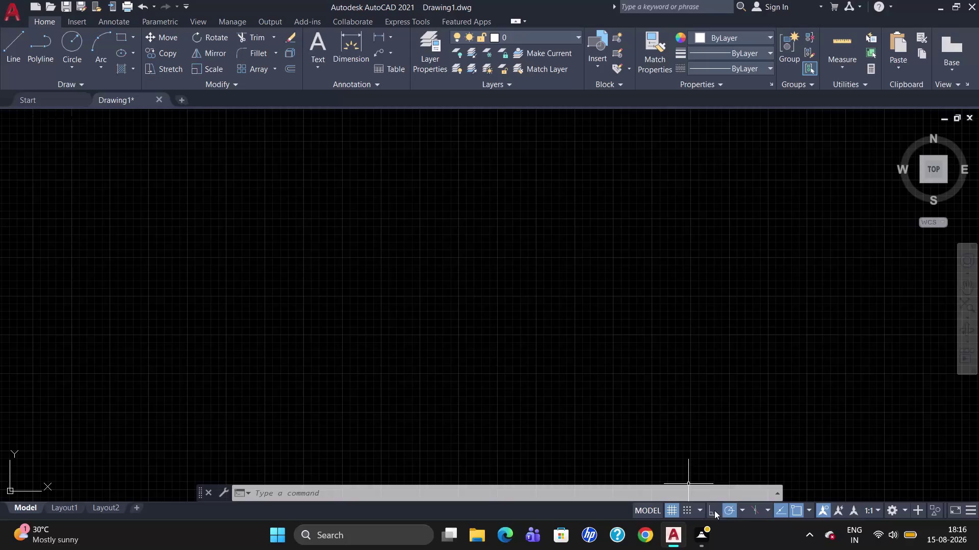
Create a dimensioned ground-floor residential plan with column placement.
Turn on Ortho and set units to Engineering, 0'-0.00" precision, inches insertion scale.
click(714, 511)
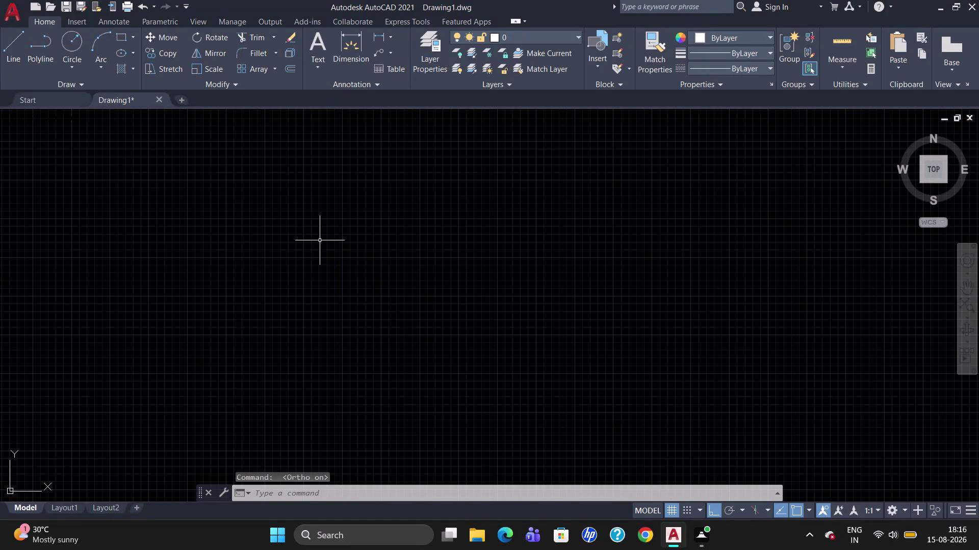
text(un)
key(Return)
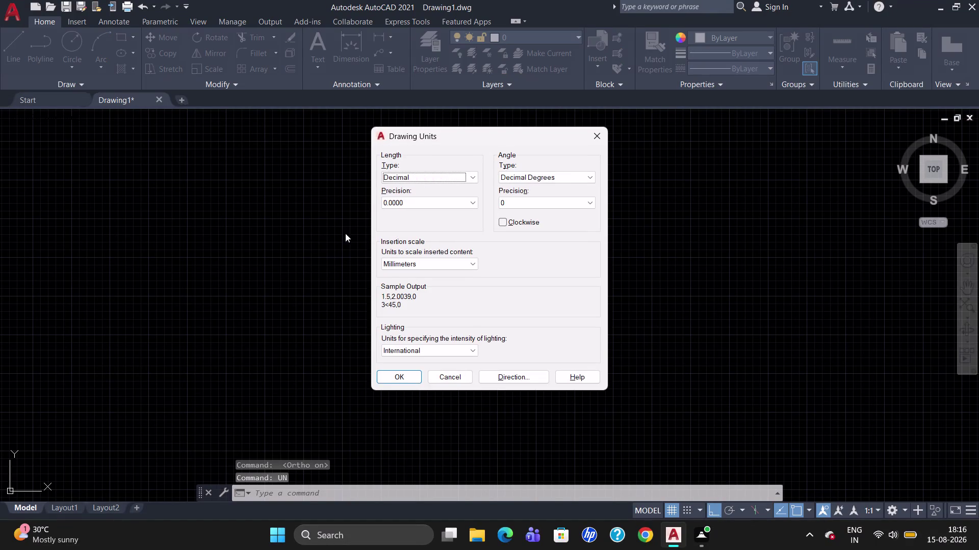
click(468, 178)
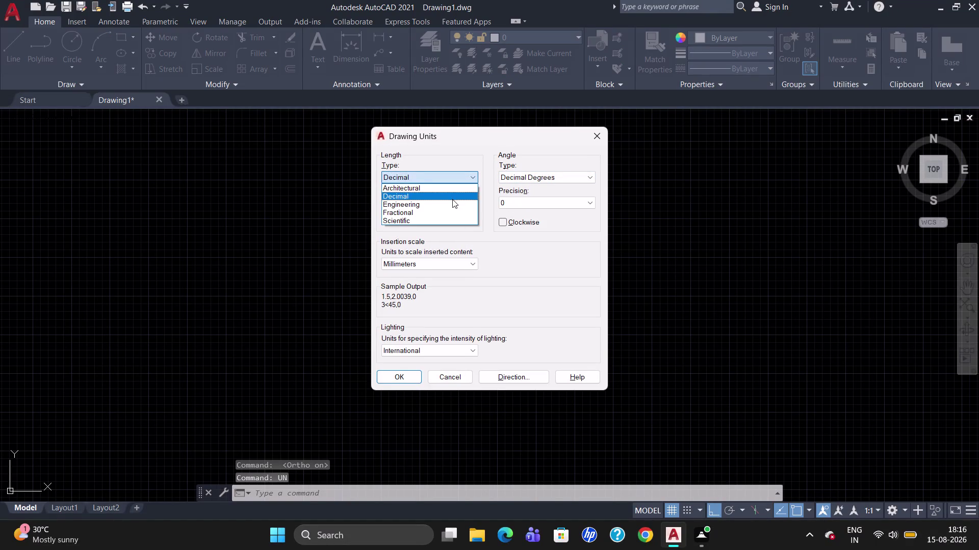
click(450, 205)
click(463, 198)
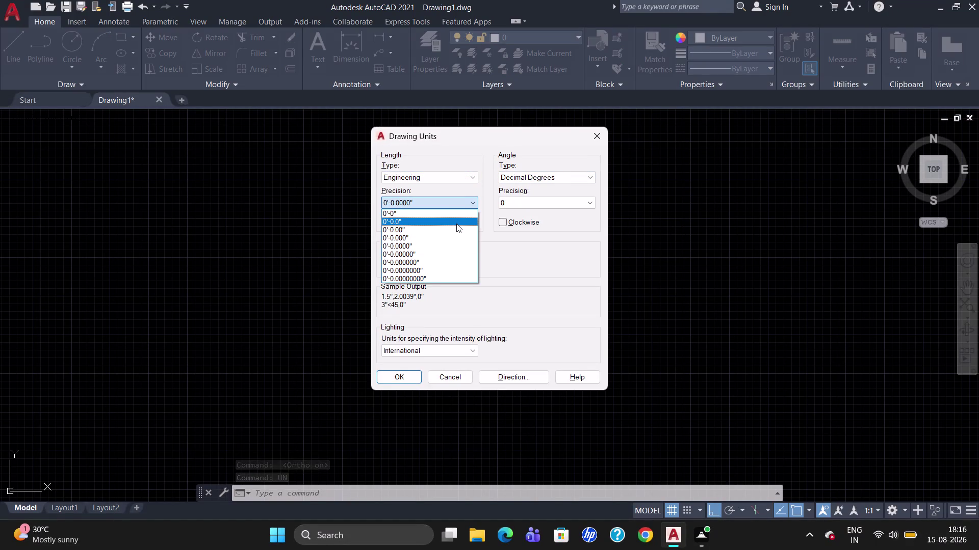
click(457, 228)
click(442, 265)
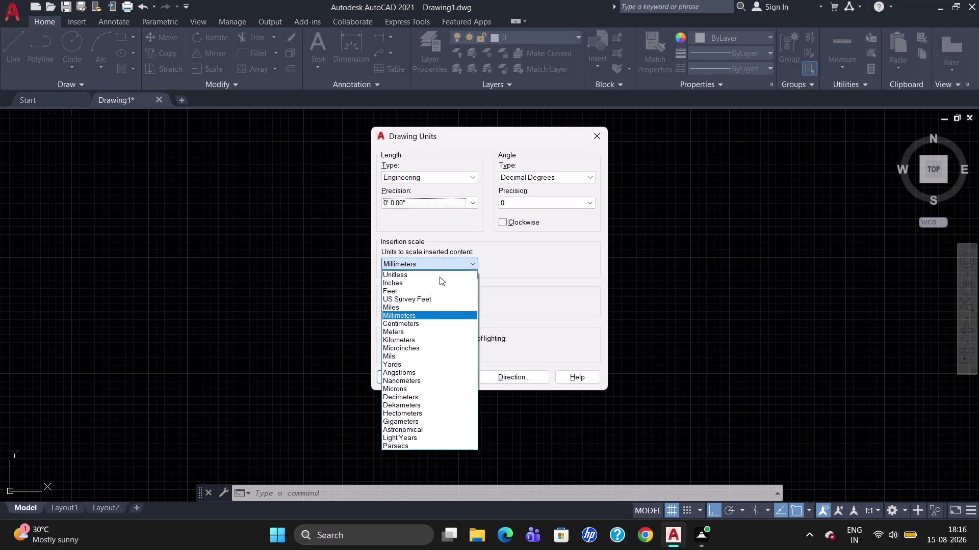
click(438, 286)
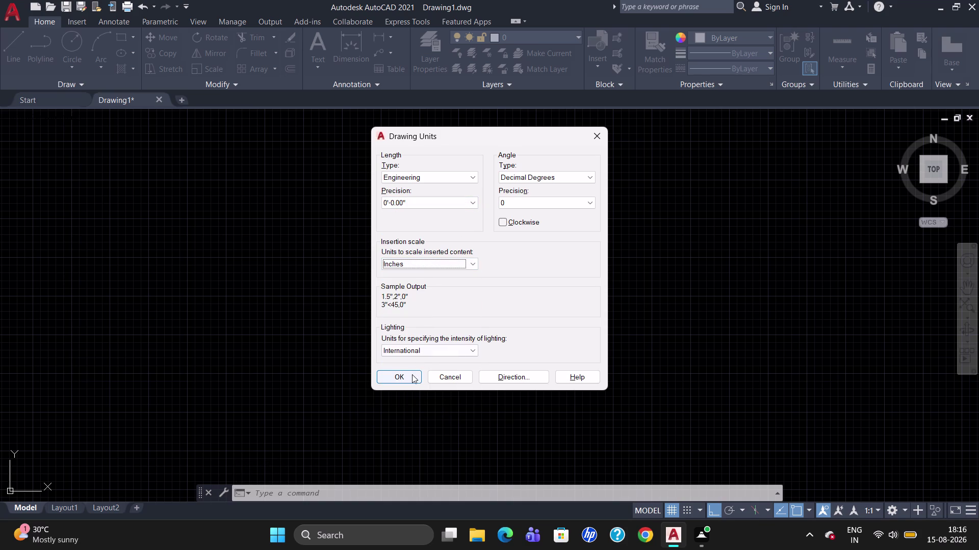
click(412, 374)
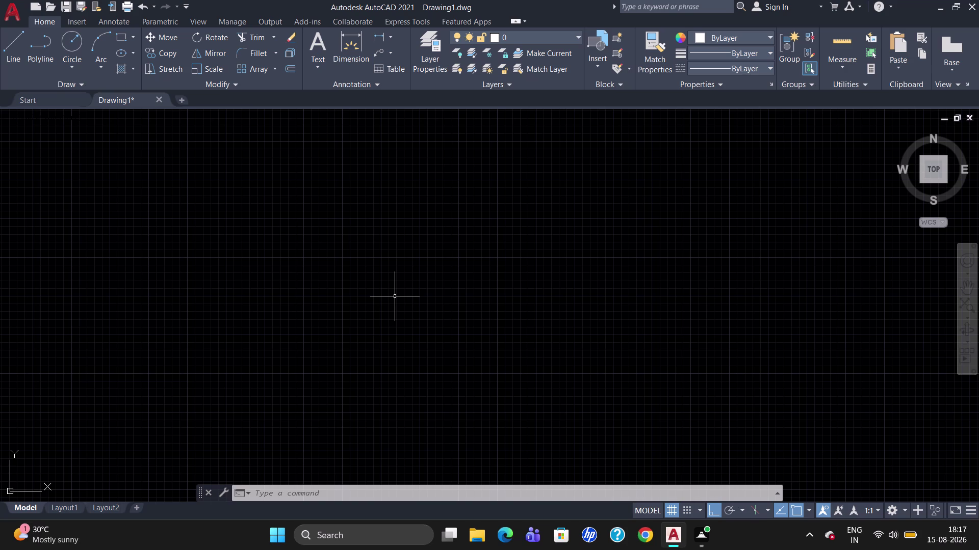
Begin modifying the ISO-25 dimension style and set its text colour to ByLayer.
key(d)
key(Return)
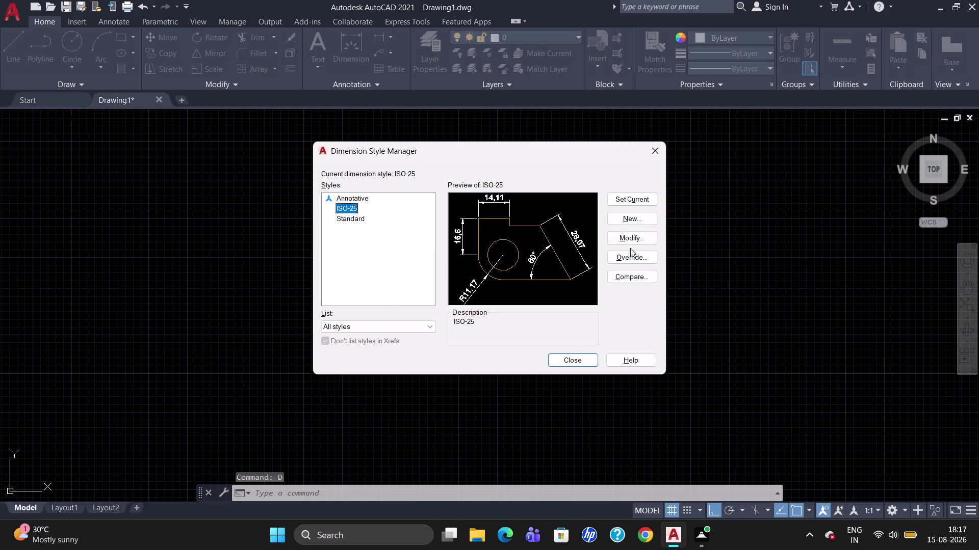
click(639, 238)
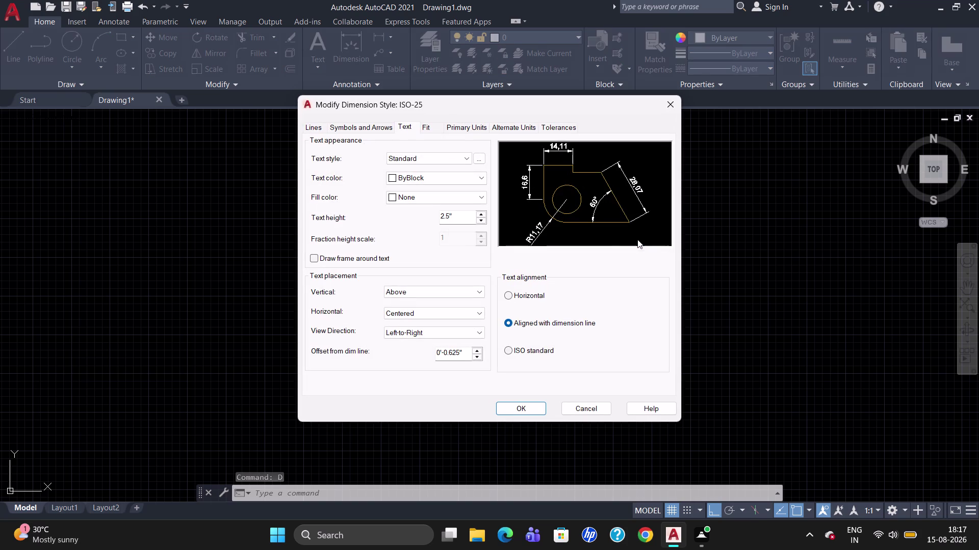
click(392, 179)
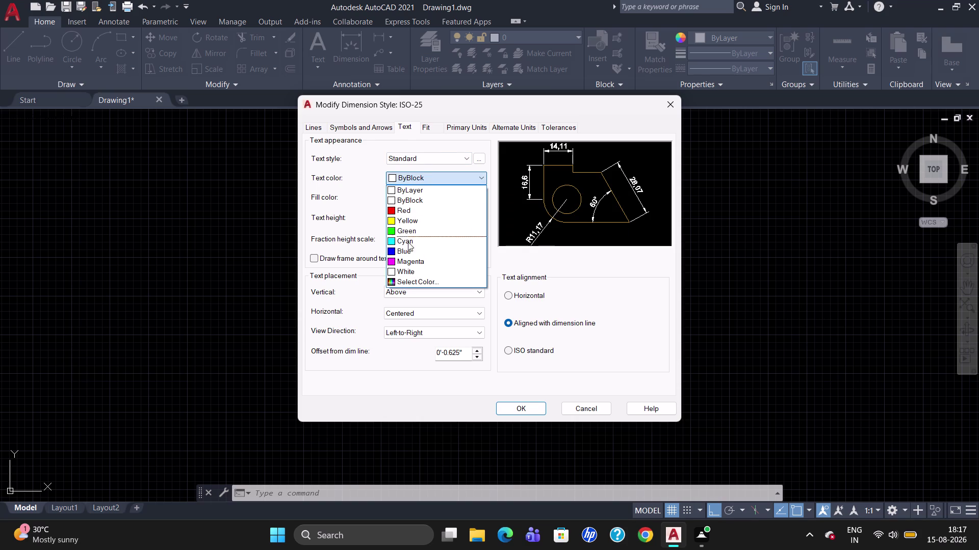
click(412, 260)
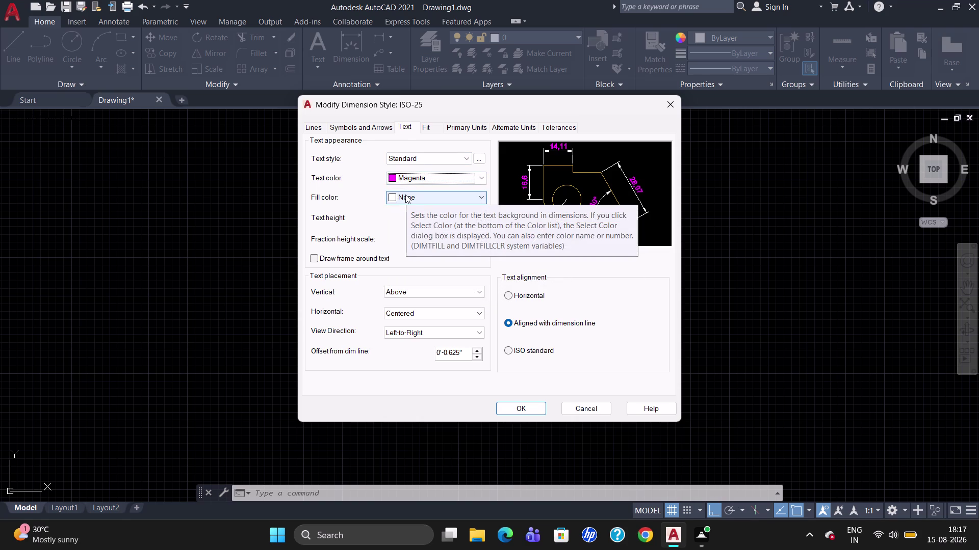
click(392, 178)
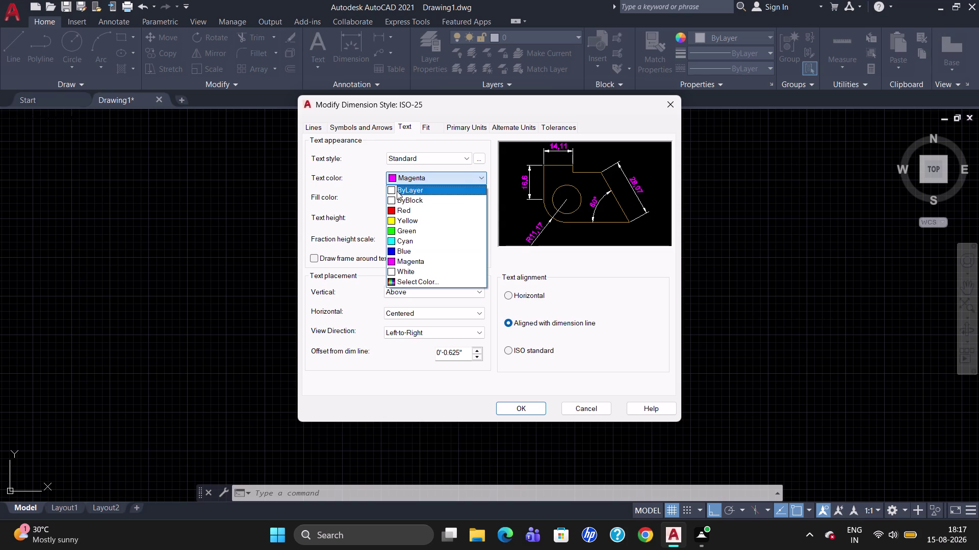
click(396, 191)
Set the dimension text height to 10.
click(462, 221)
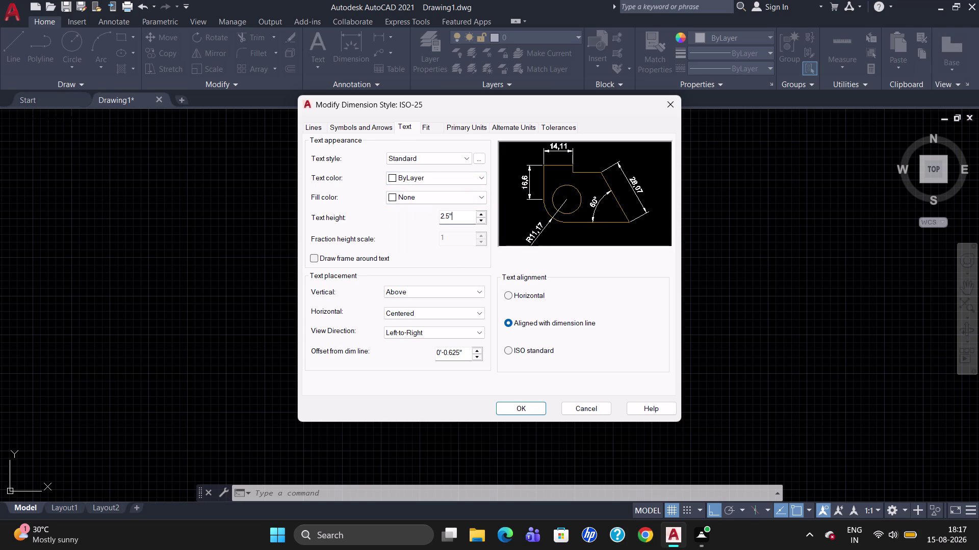
key(BackSpace)
key(BackSpace)
key(BackSpace)
key(BackSpace)
text(10)
Set the dimension arrow size to 10.
click(311, 126)
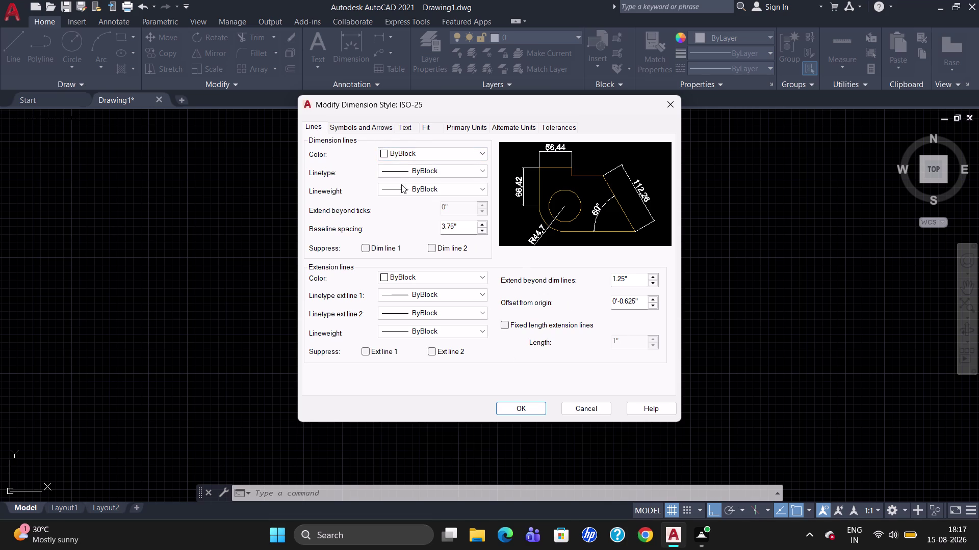
click(392, 123)
click(333, 255)
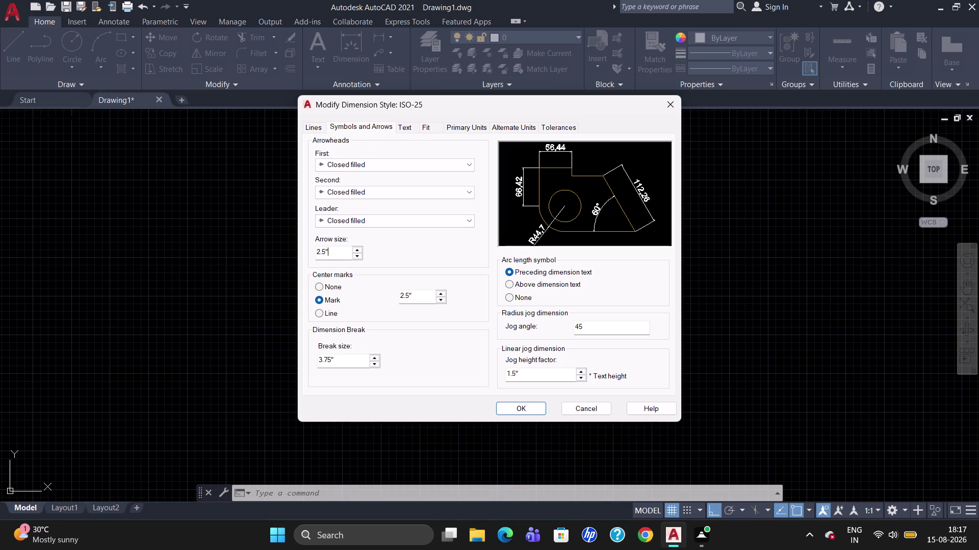
key(BackSpace)
key(BackSpace)
key(BackSpace)
key(BackSpace)
text(10)
Switch primary units to Engineering format, then apply the style and close the manager.
click(462, 128)
click(447, 155)
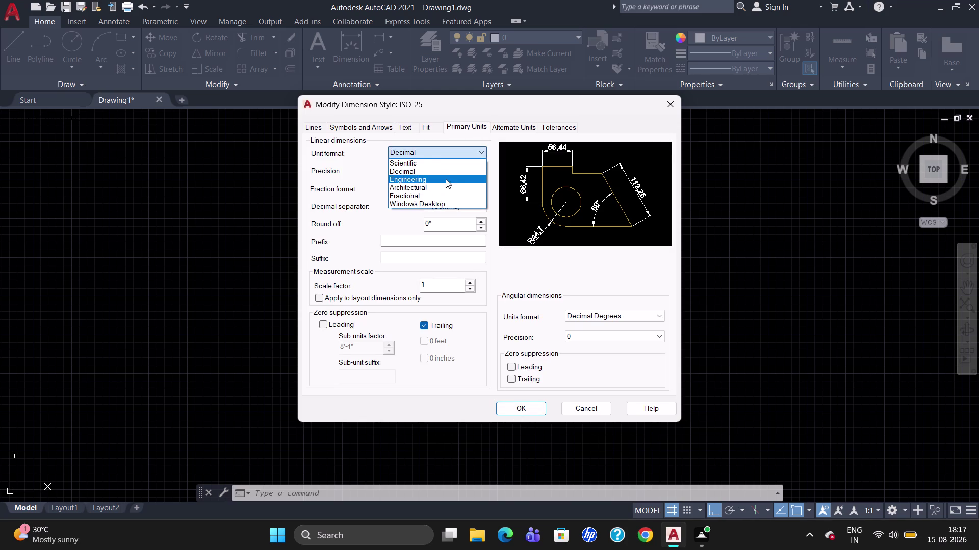
click(445, 180)
click(446, 172)
click(443, 197)
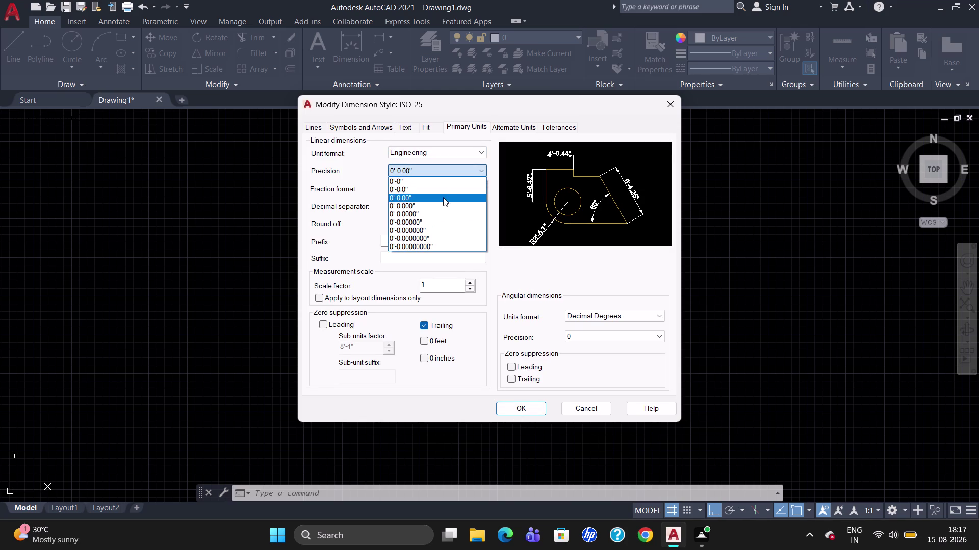
click(536, 411)
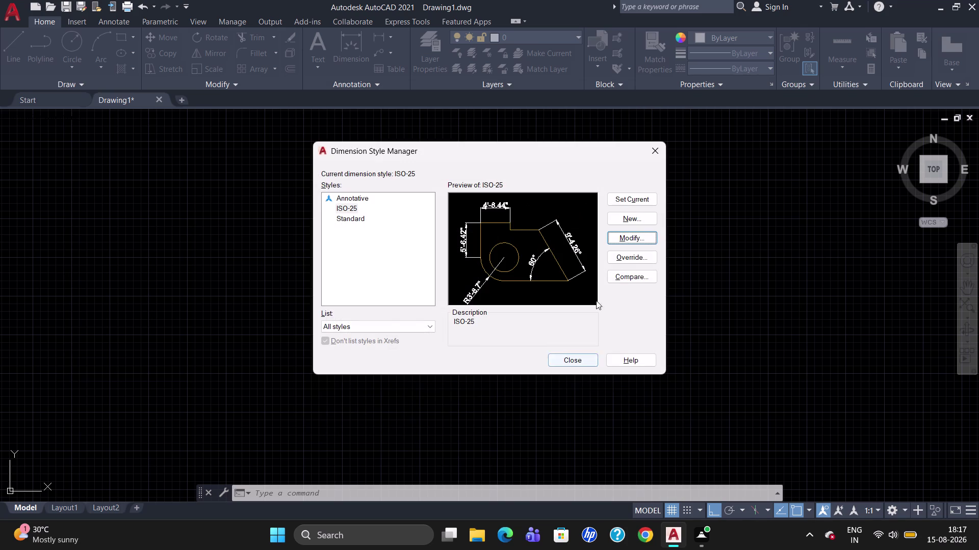
click(620, 199)
click(572, 364)
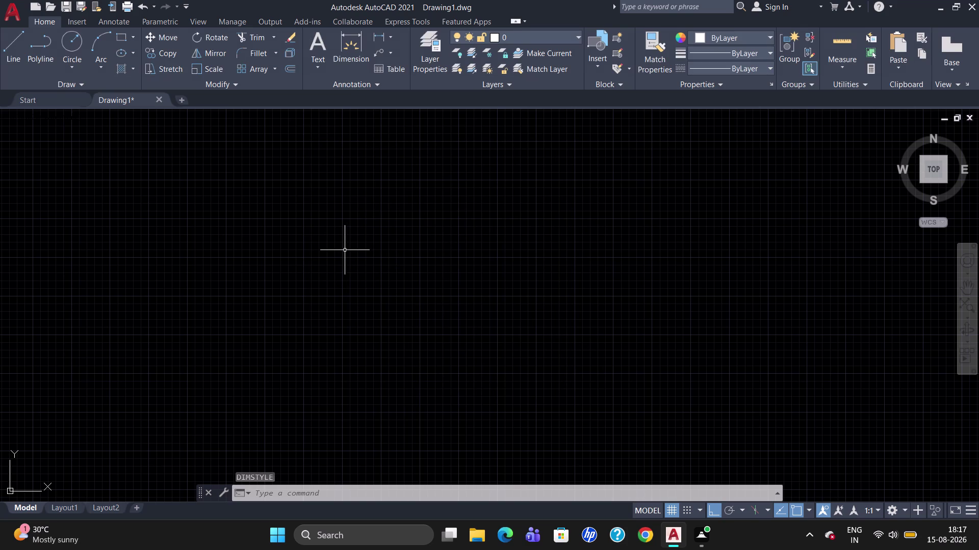
Set the drawing limits from 0,0 to 11.7,16.5.
text(limi)
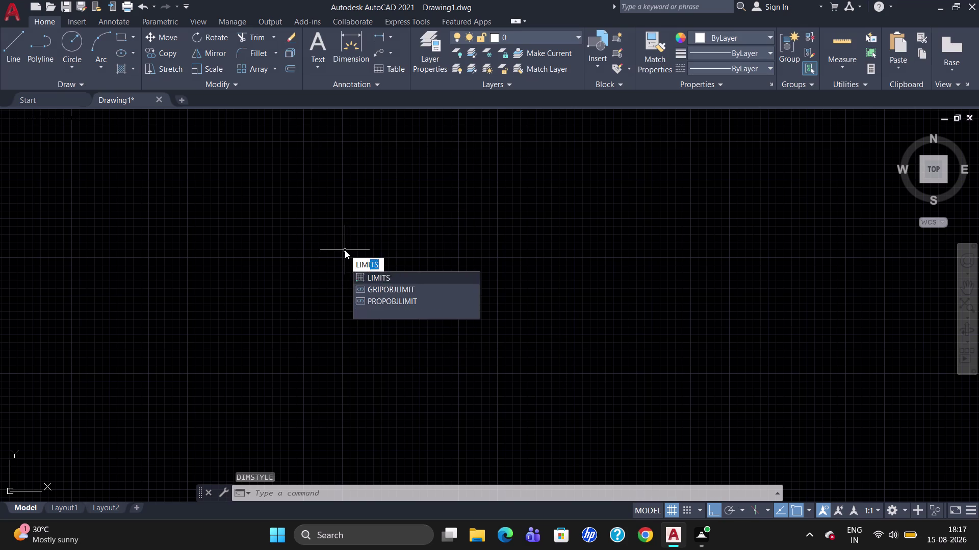
text(ts)
key(Return)
key(0)
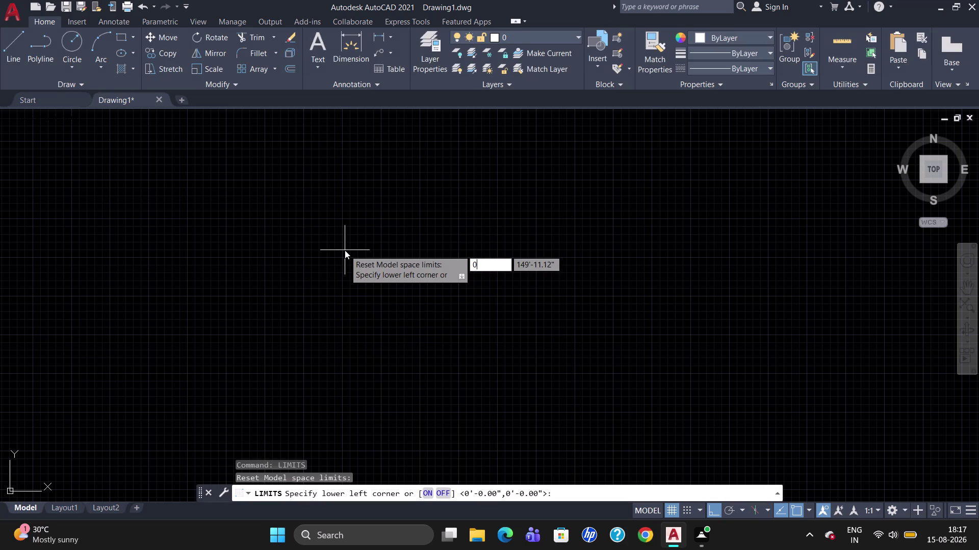
text(,0)
key(Return)
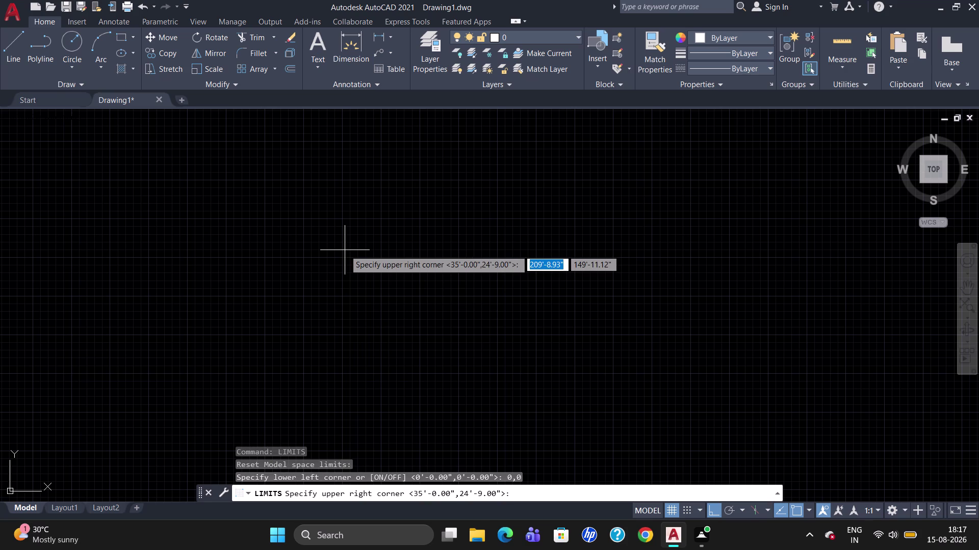
text(11)
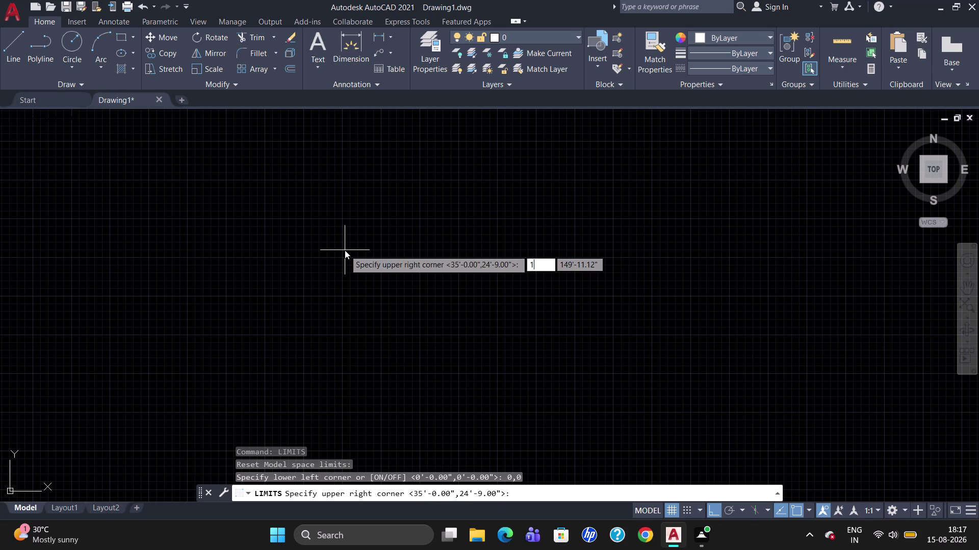
text(.7,)
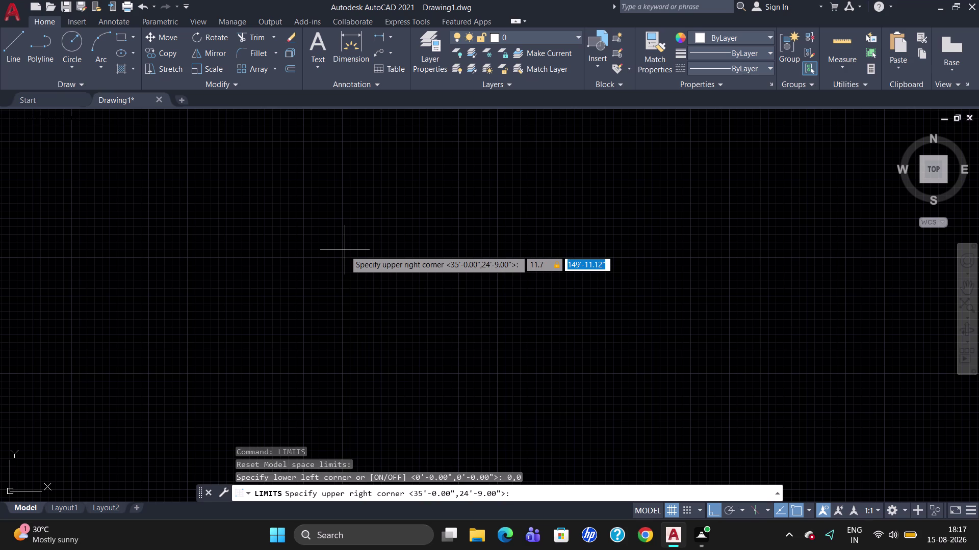
text(16.5)
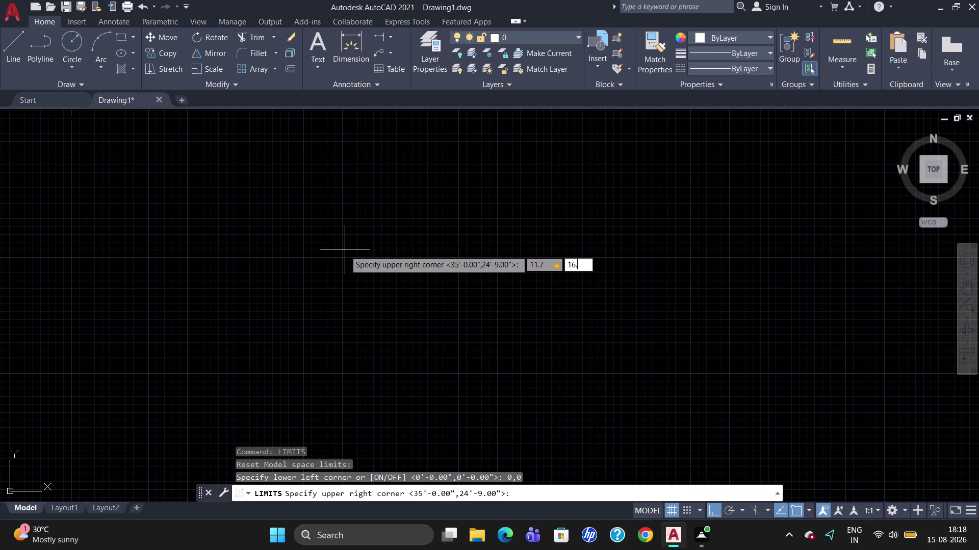
key(Return)
Zoom All to fit the view to the limits.
key(z)
key(Return)
key(a)
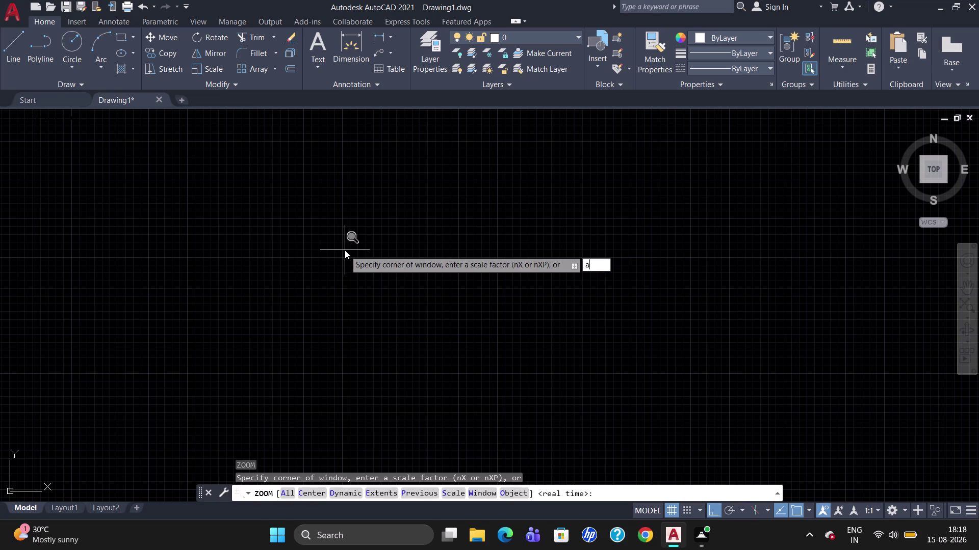
key(Return)
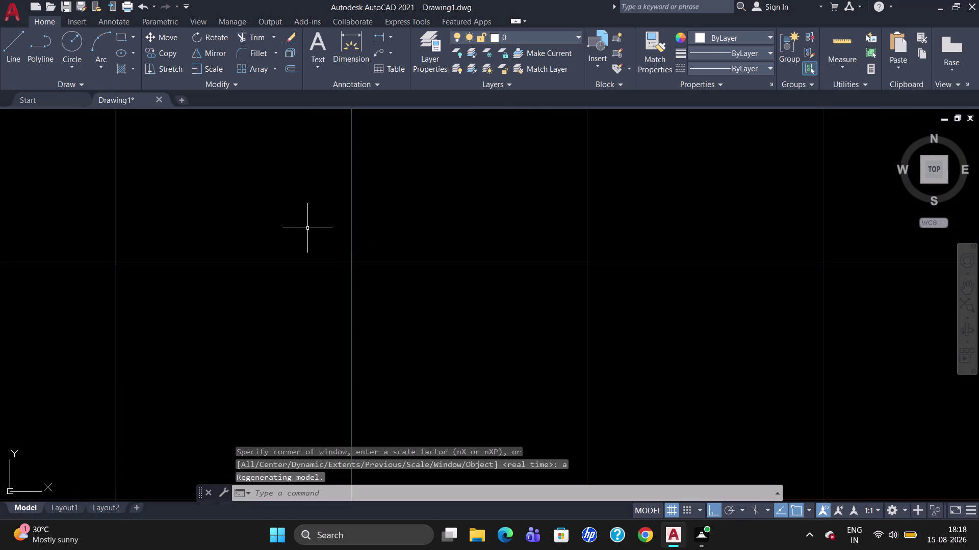
Draw a 37' by 32' rectangle as the floor plan's outer boundary.
text(rec)
key(Return)
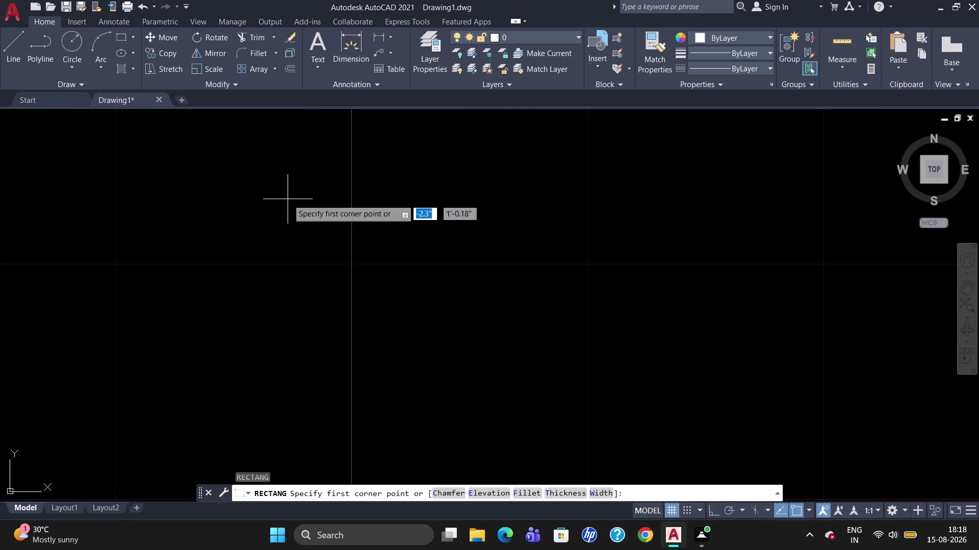
click(255, 157)
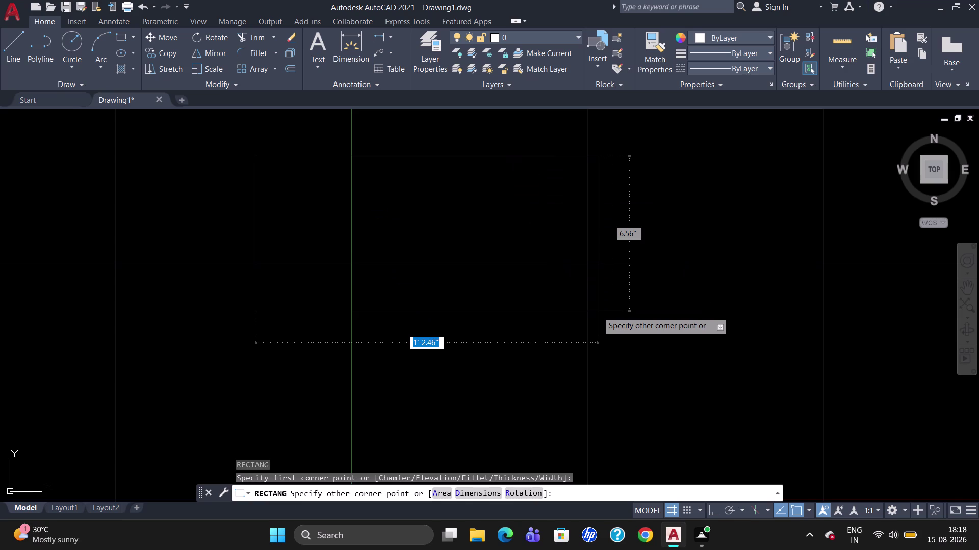
key(3)
key(7)
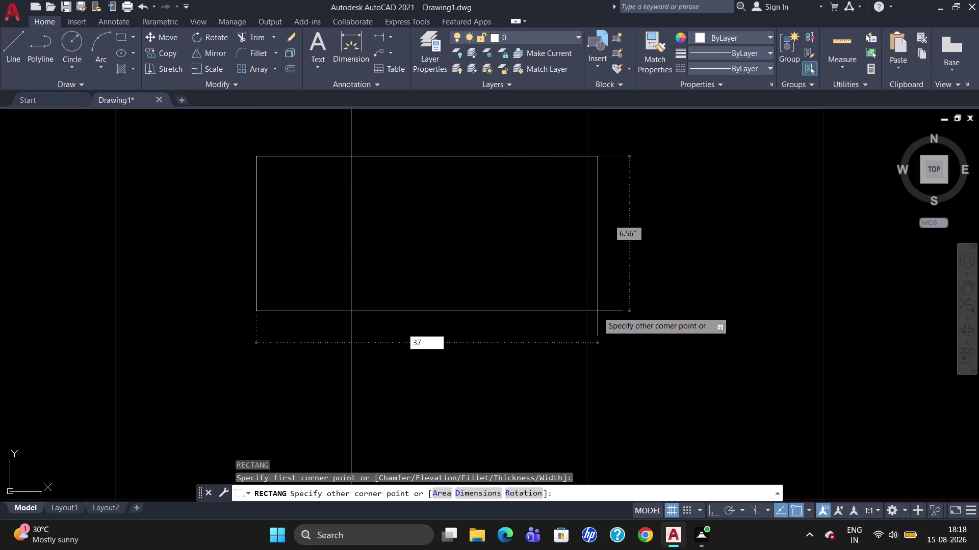
key(apostrophe)
key(Tab)
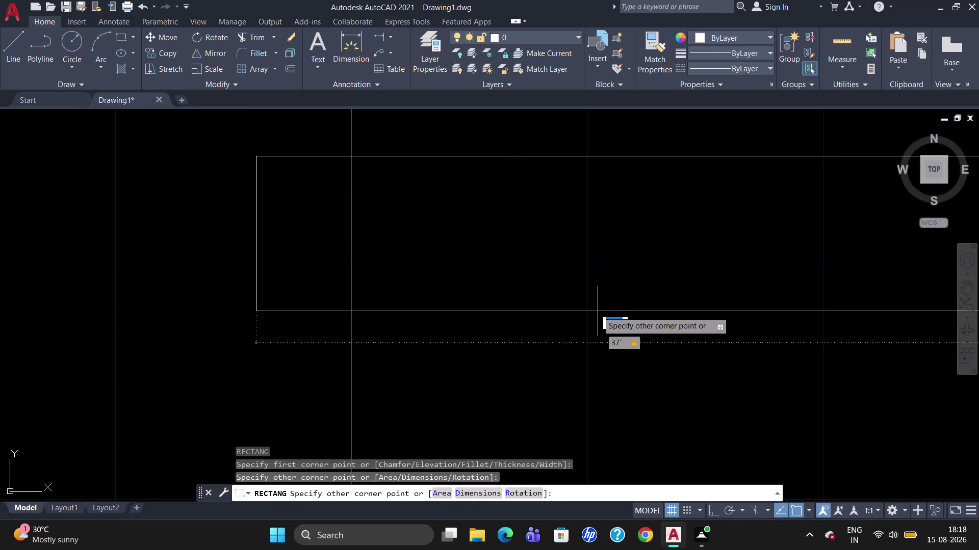
text(32)
key(apostrophe)
key(Return)
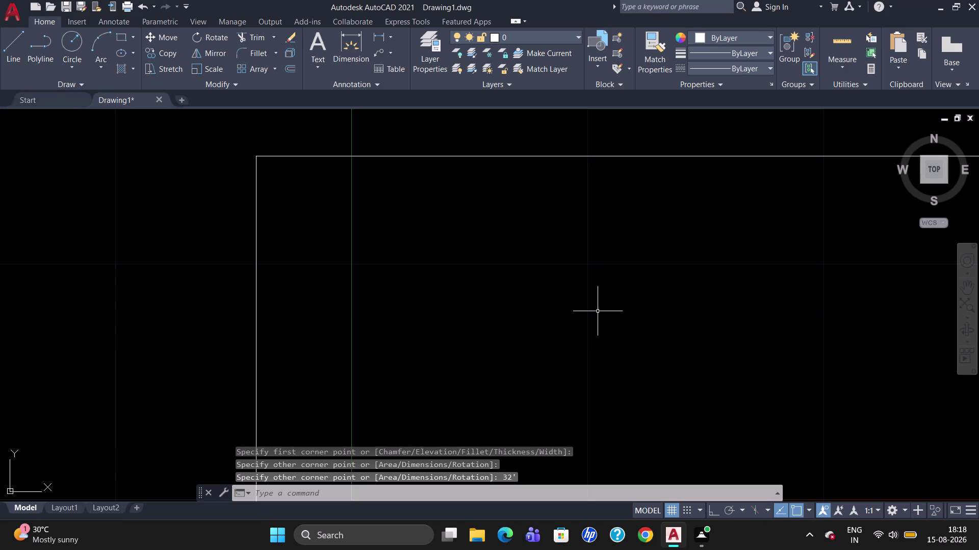
key(Escape)
Frame the rectangle and move the UCS origin to the upper left.
scroll(down, 3)
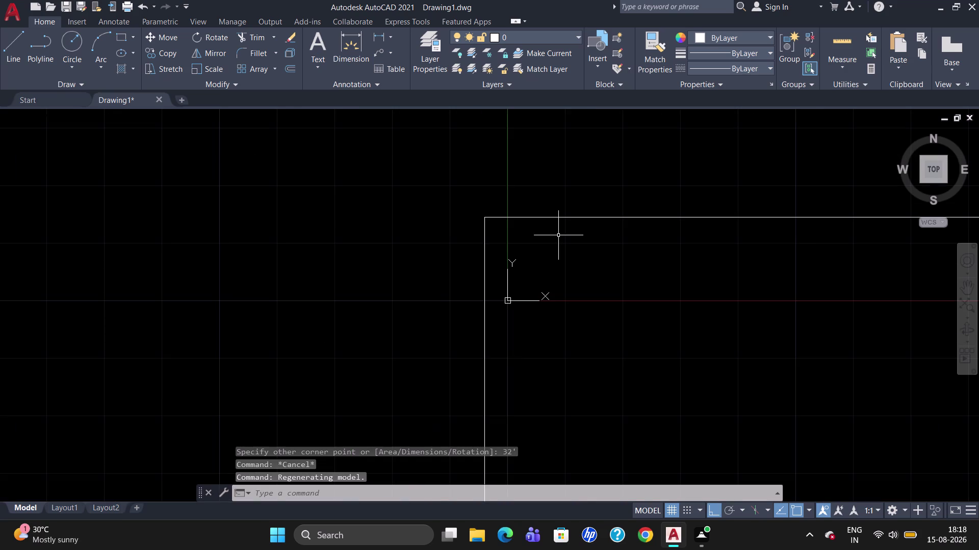
scroll(down, 3)
scroll(up, 3)
scroll(down, 3)
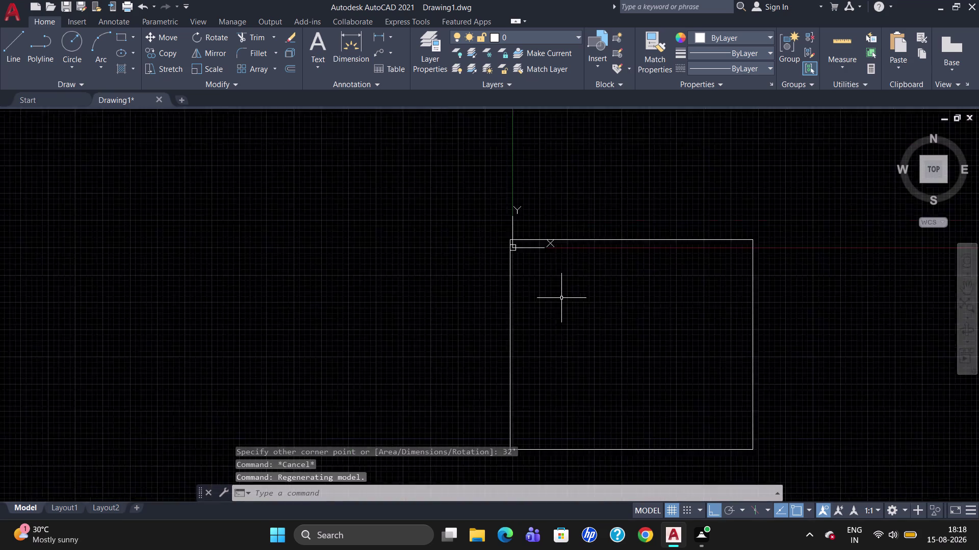
scroll(down, 3)
scroll(up, 3)
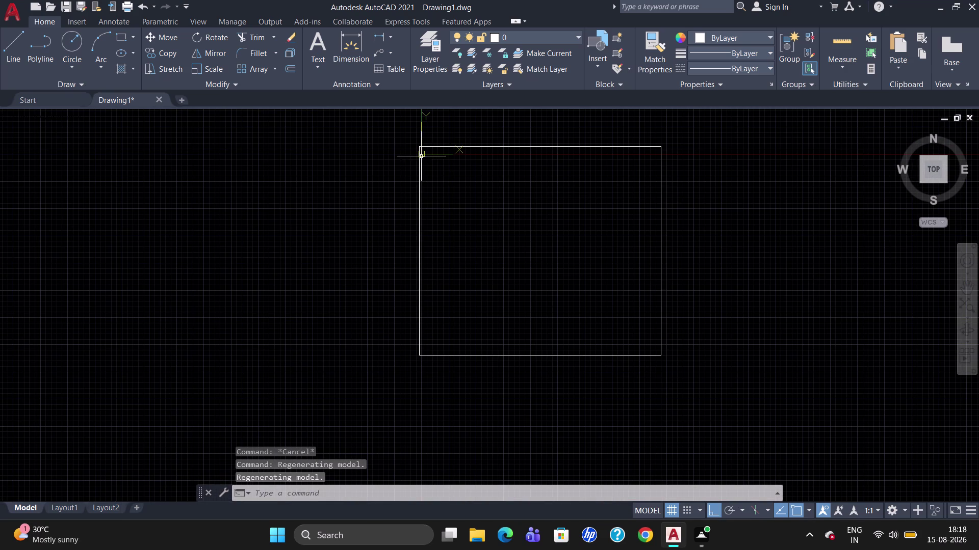
double_click(420, 155)
drag(421, 154, 127, 172)
click(127, 173)
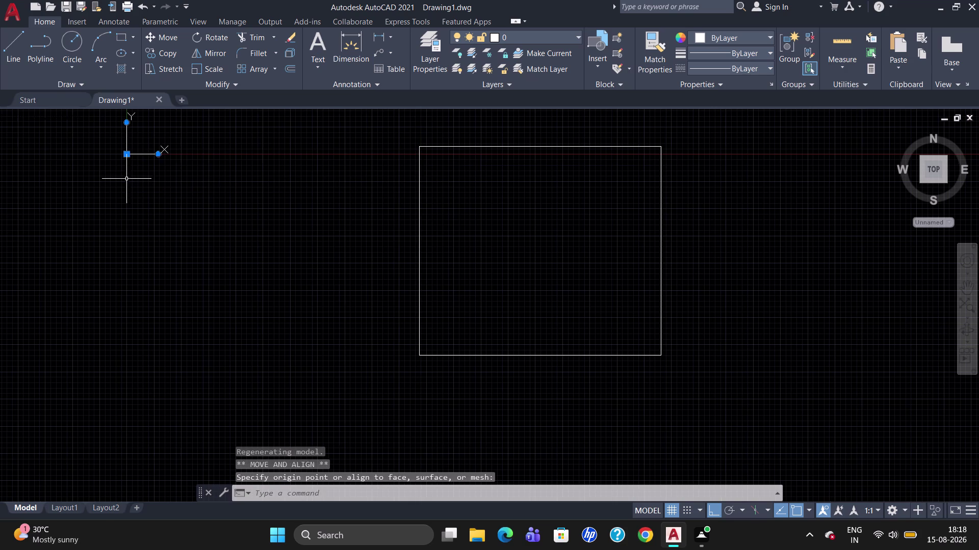
Zoom in and out around the rectangle to check the view.
scroll(up, 3)
scroll(down, 3)
scroll(up, 3)
scroll(down, 3)
scroll(up, 3)
scroll(down, 3)
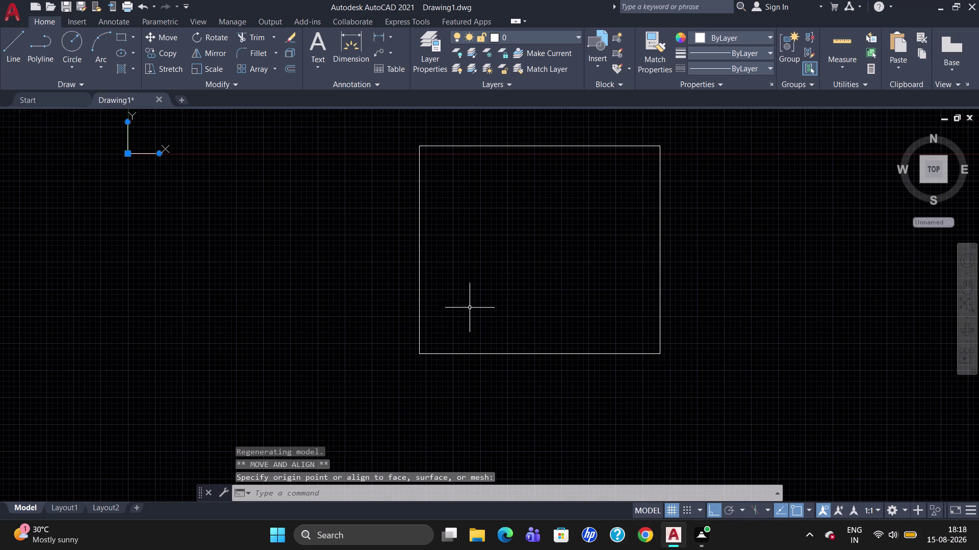
scroll(up, 3)
scroll(down, 3)
scroll(up, 3)
scroll(down, 3)
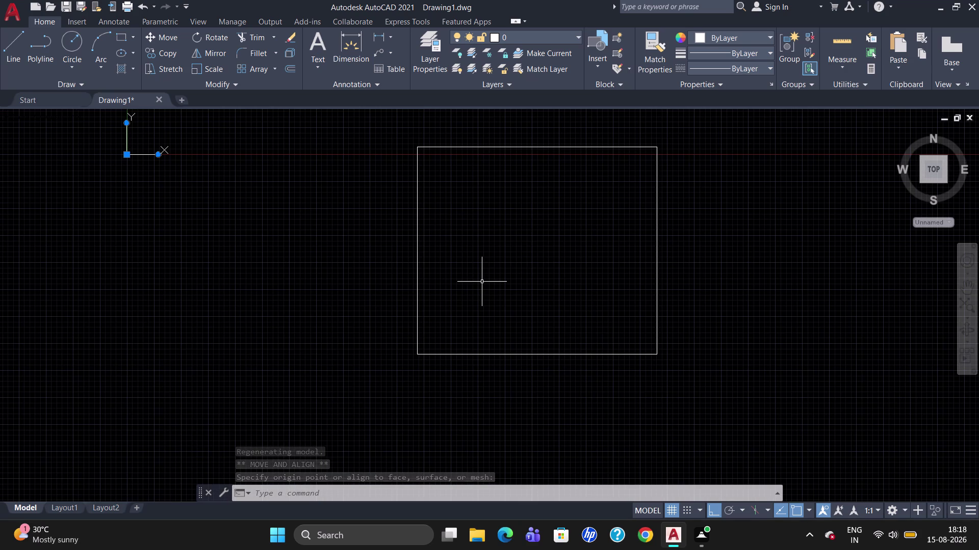
Offset the rectangle 9" inward to form the double-line outer wall.
key(o)
key(Return)
text(9)
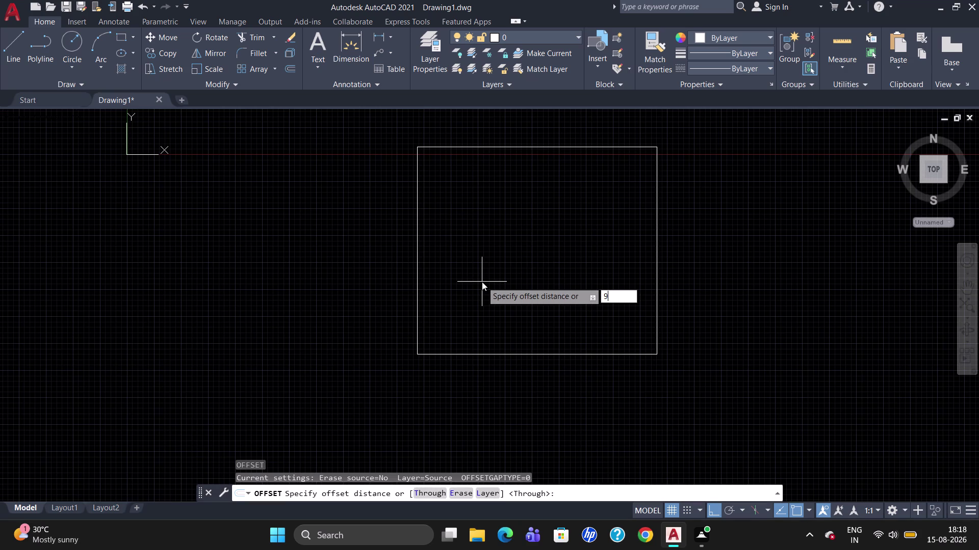
text(")
key(Return)
click(469, 147)
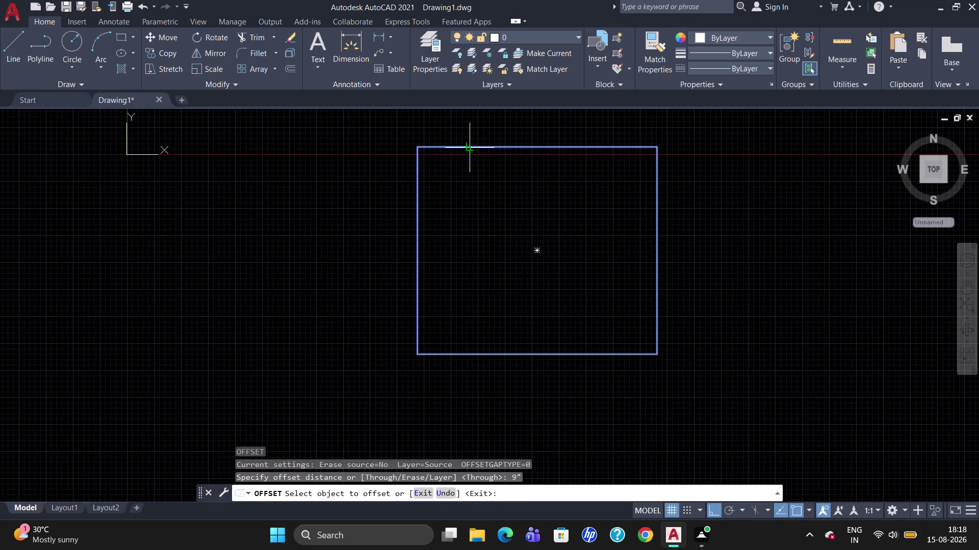
click(477, 183)
key(Escape)
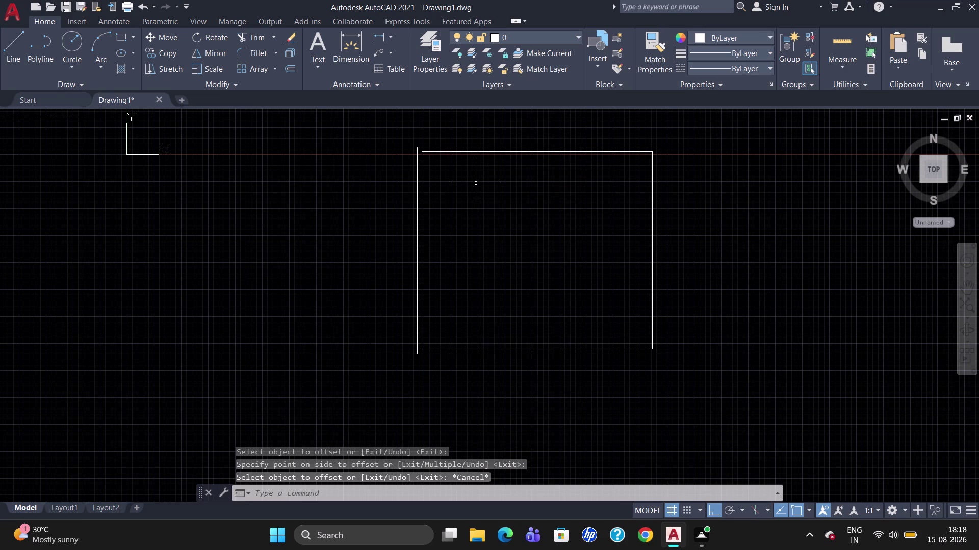
Explode the wall outline into separate lines.
click(475, 151)
key(x)
key(Return)
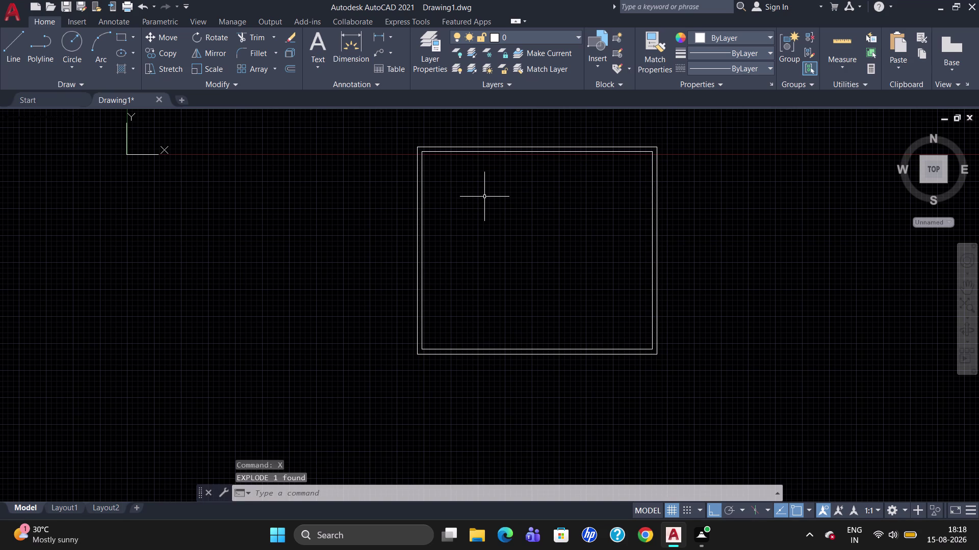
scroll(up, 3)
scroll(down, 3)
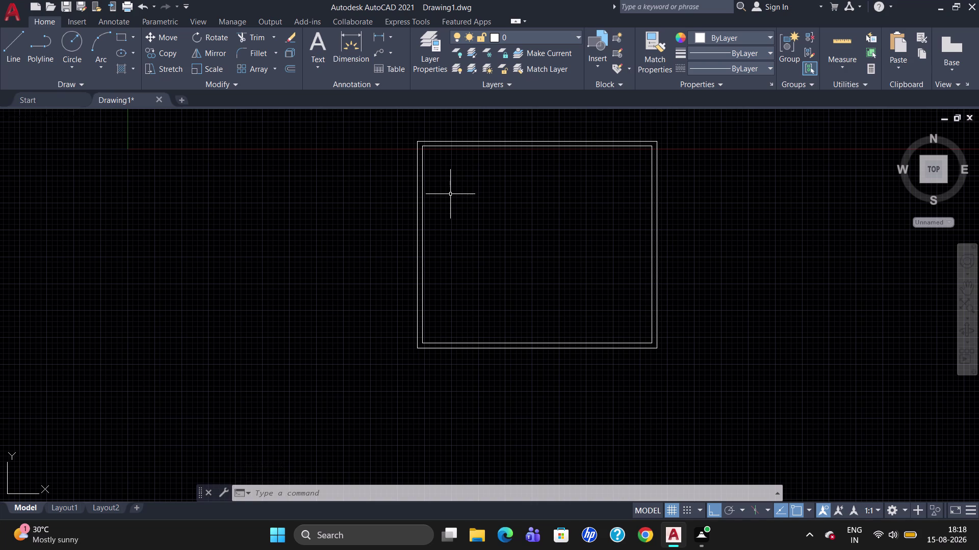
Offset the inner left wall 10' right, then 6" for the first interior wall.
key(o)
key(Return)
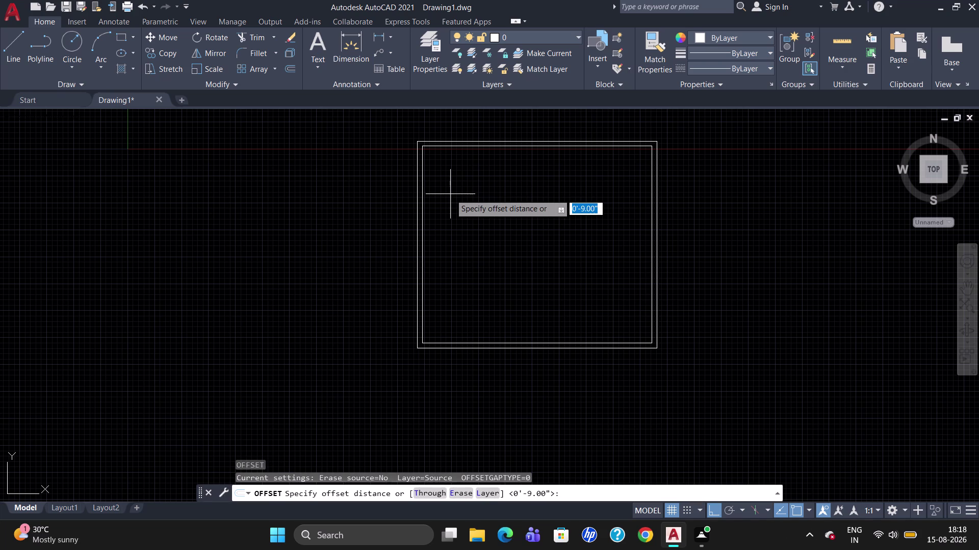
text(1)
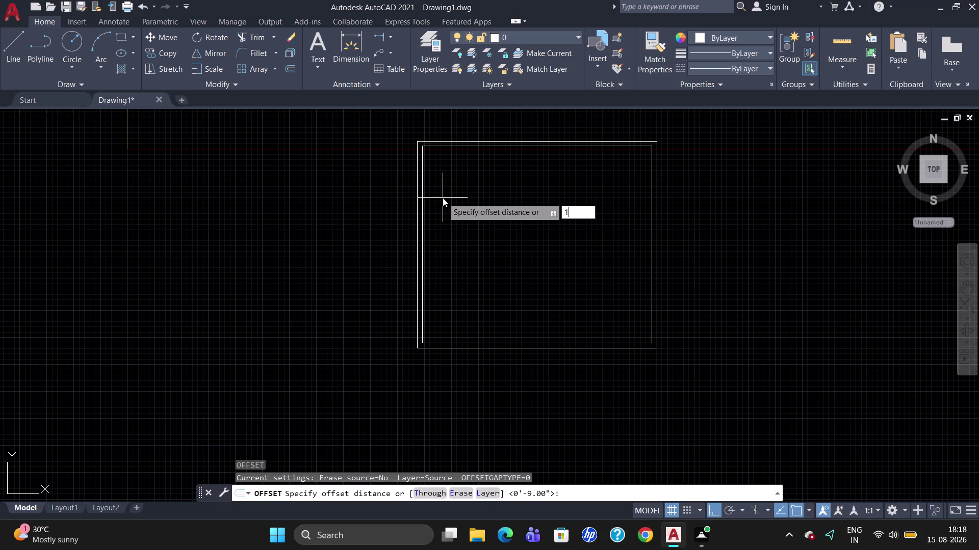
text(0')
key(Return)
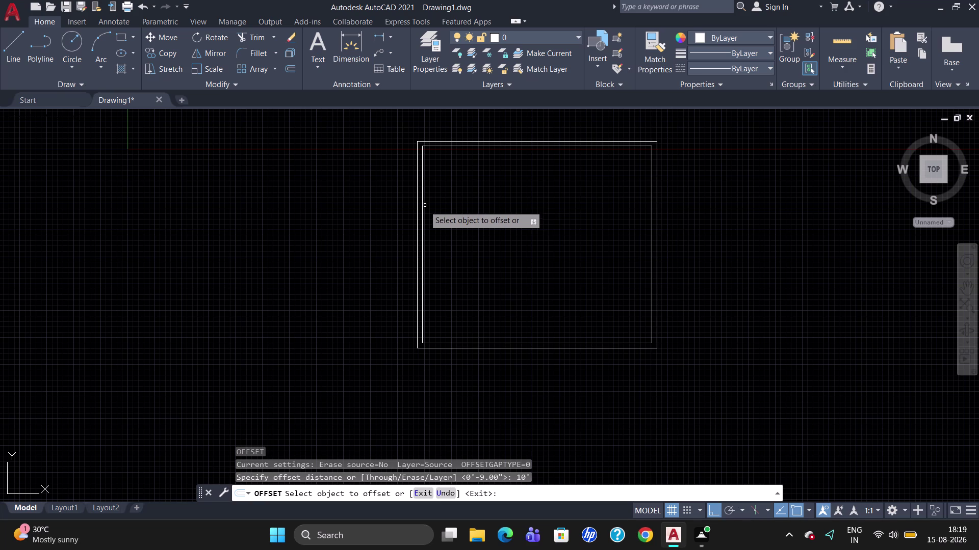
click(423, 207)
click(457, 212)
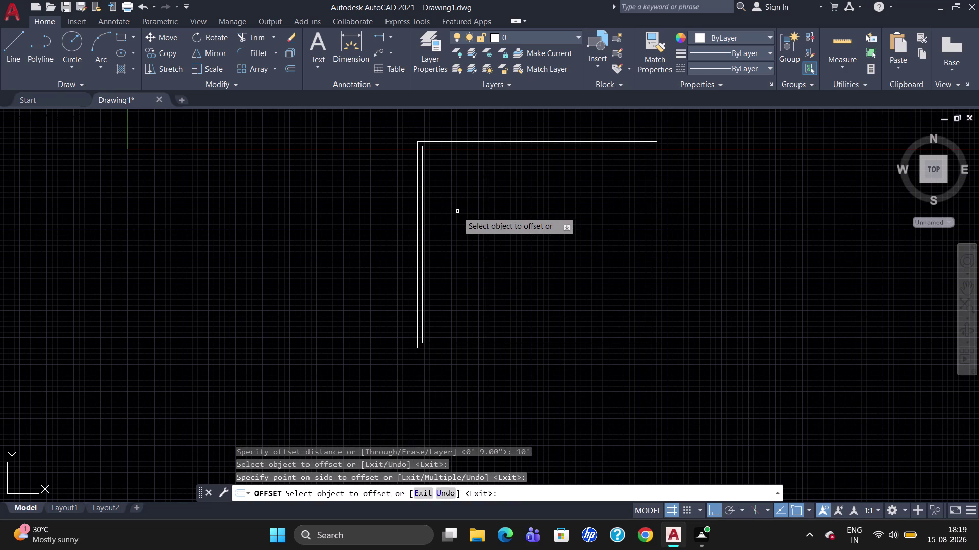
click(487, 219)
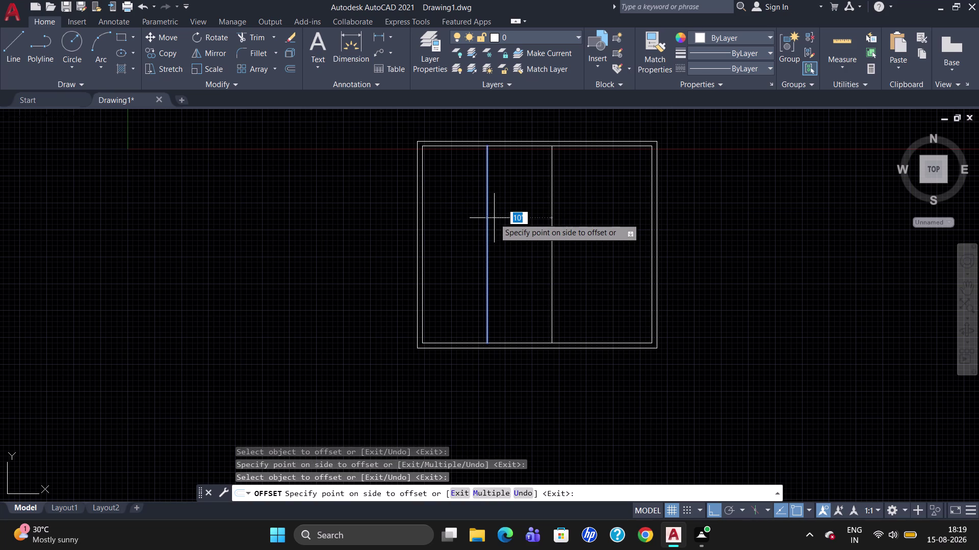
text(6")
key(Return)
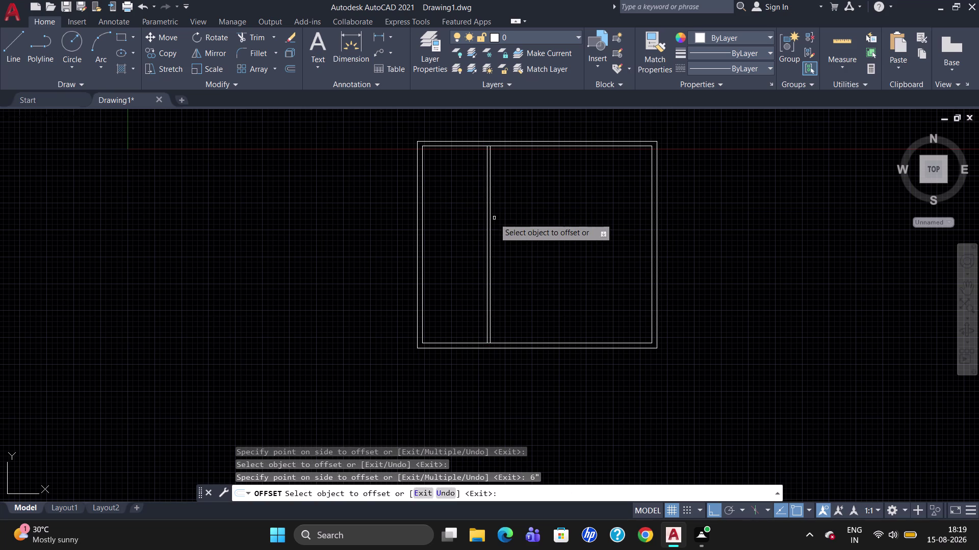
Add the second interior wall 9'-6" further right, 6" thick.
click(490, 217)
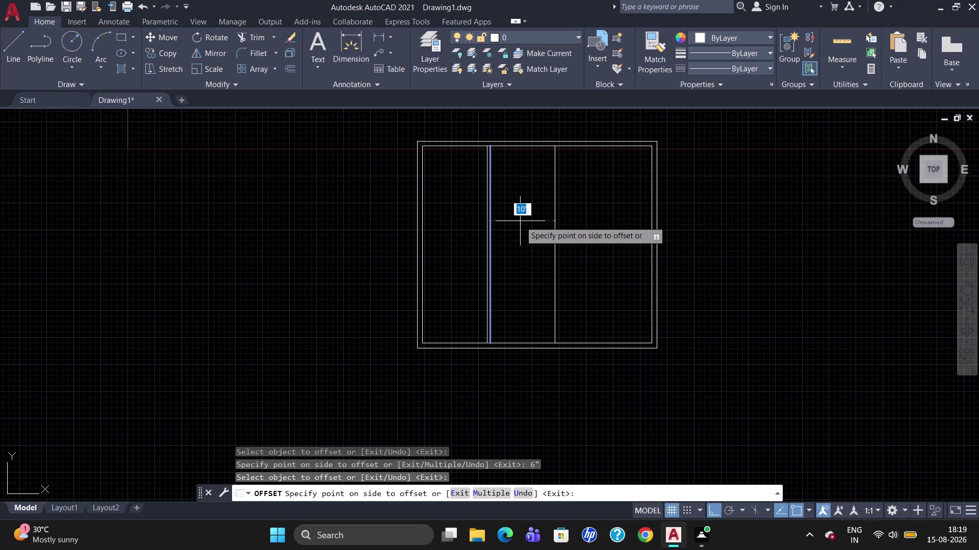
key(9)
text(')
text(-6")
key(Return)
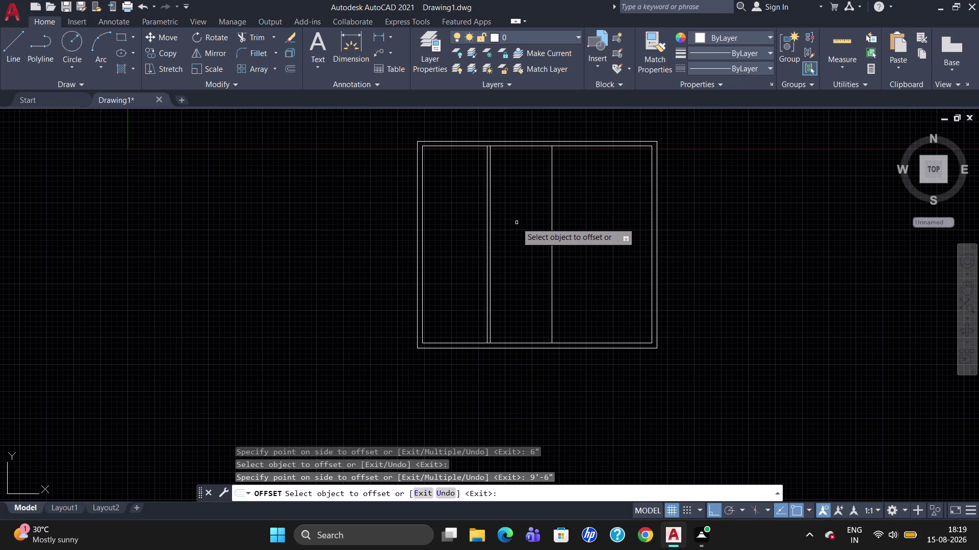
click(552, 224)
text(6)
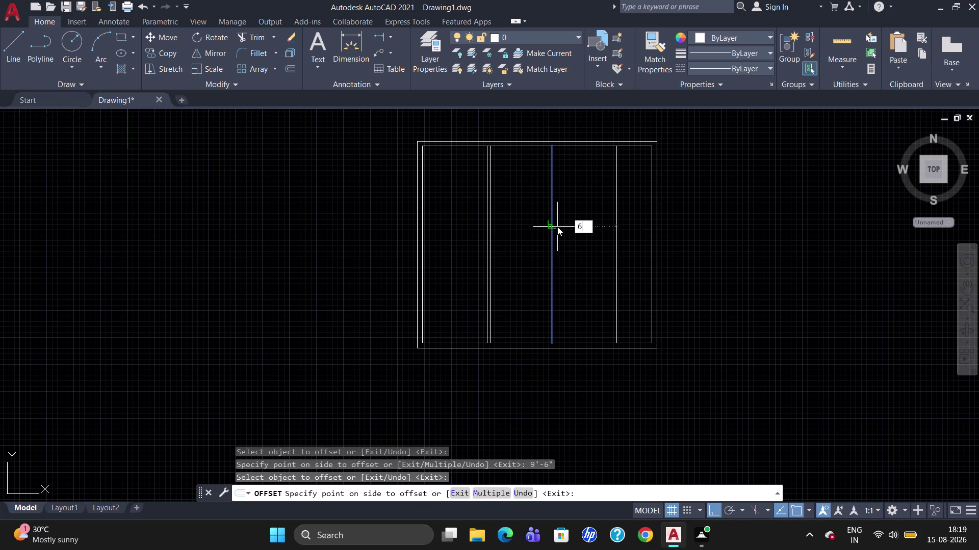
text(")
key(Return)
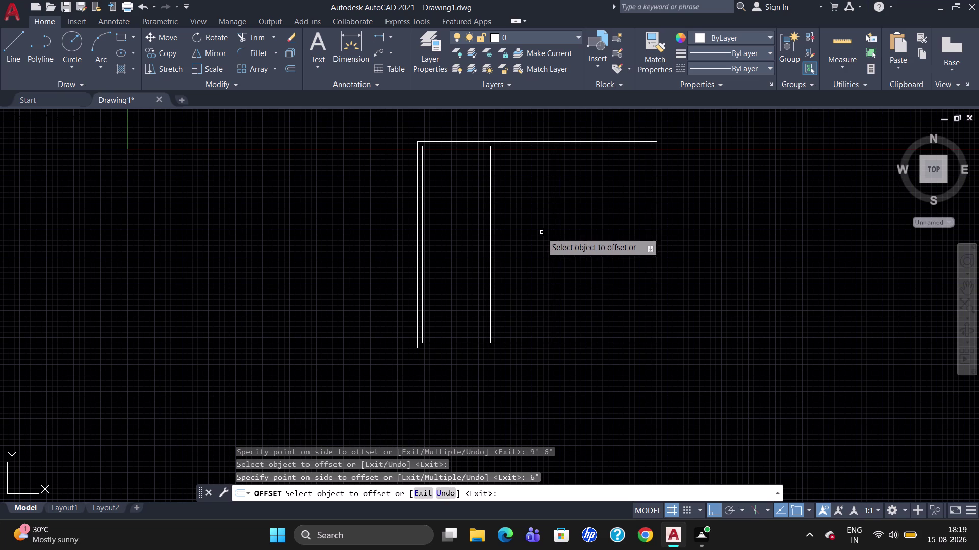
click(449, 146)
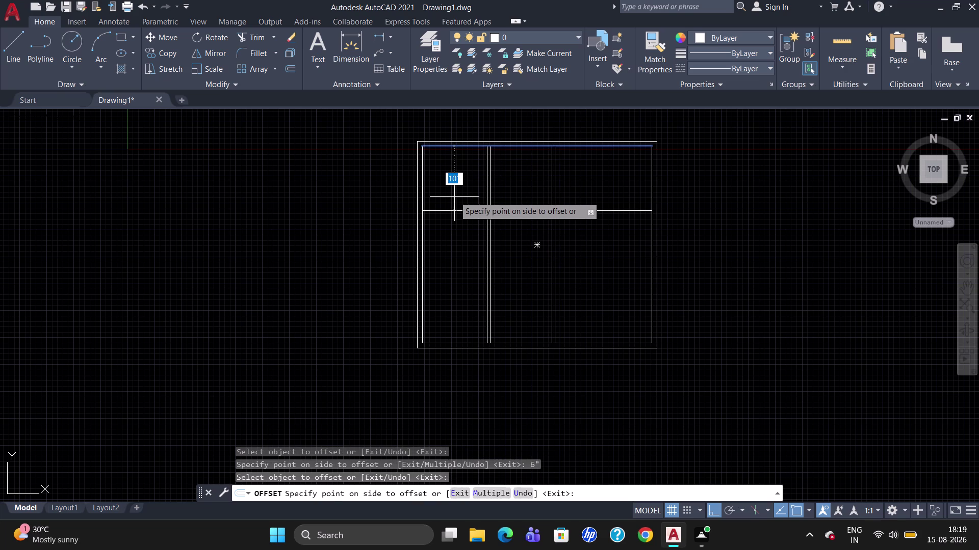
Offset a horizontal wall 10'-6" below the inner top wall, 6" thick.
text(1)
text(0'6)
text(")
key(Return)
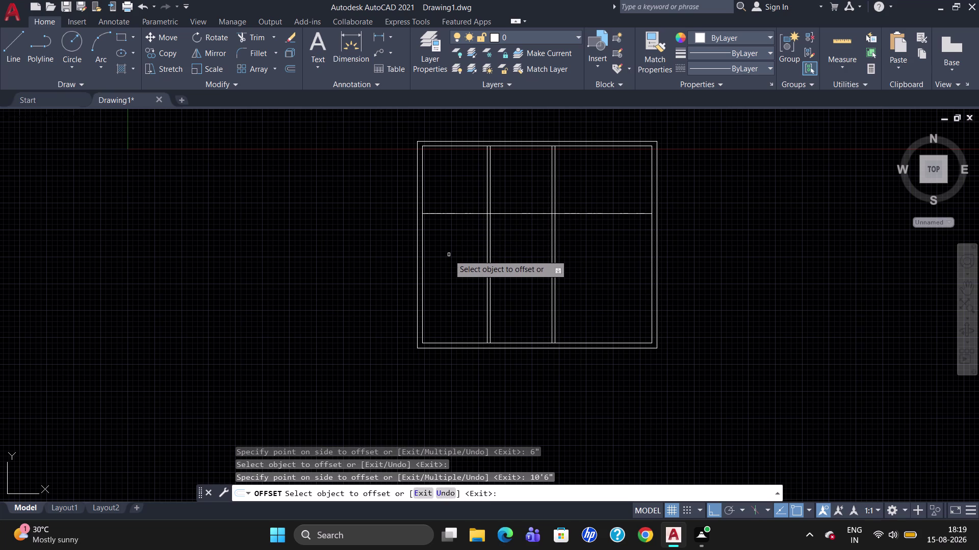
click(448, 214)
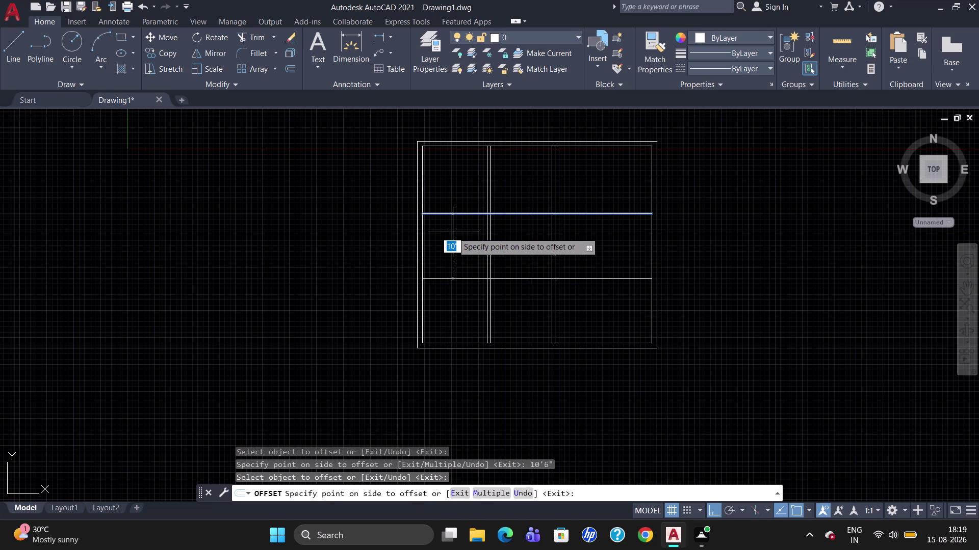
text(6")
key(Return)
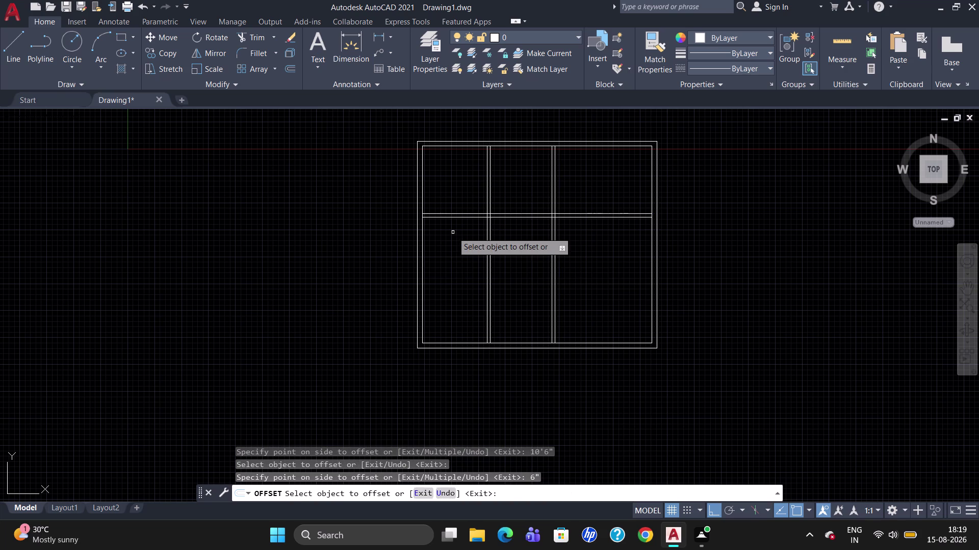
Offset a second horizontal wall 4' lower, also 6" thick.
click(457, 219)
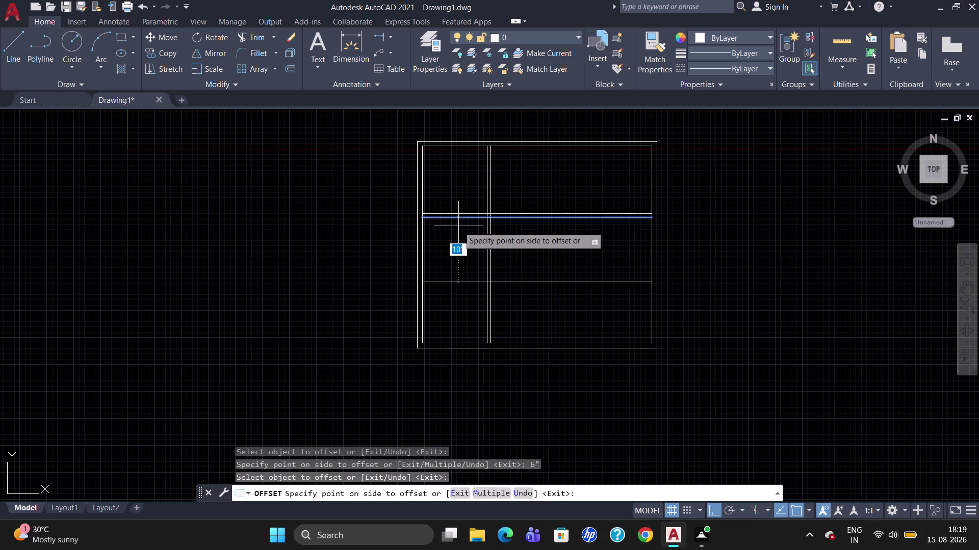
key(4)
key(apostrophe)
key(Return)
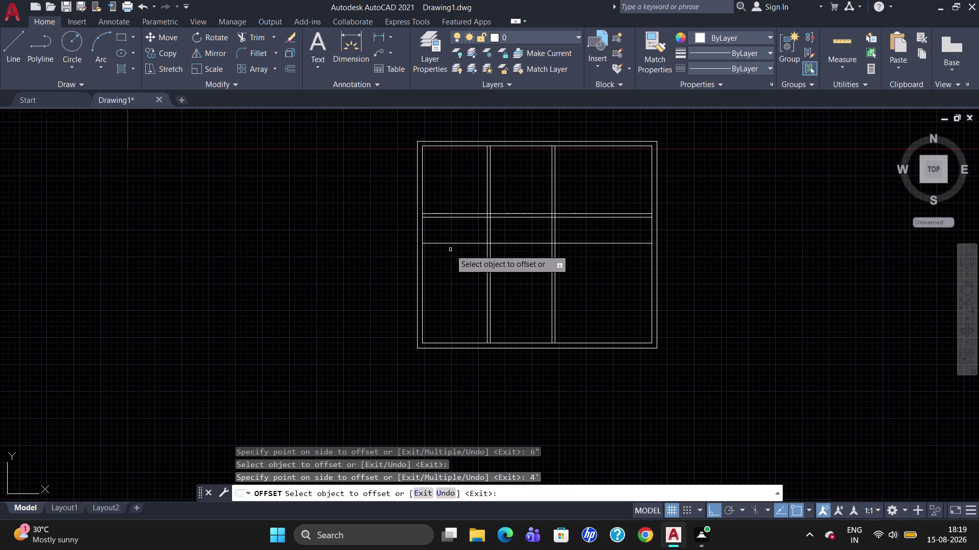
click(452, 243)
text(6)
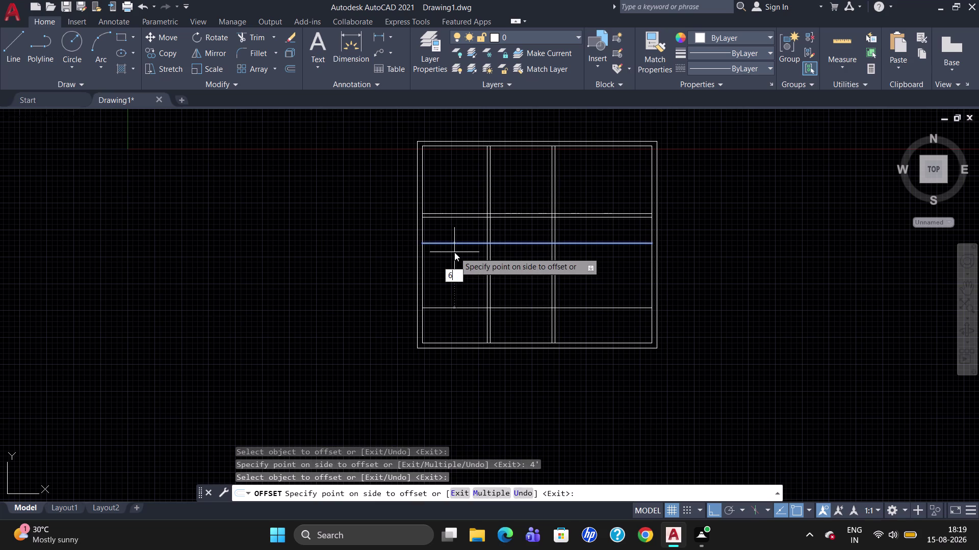
text(")
key(Return)
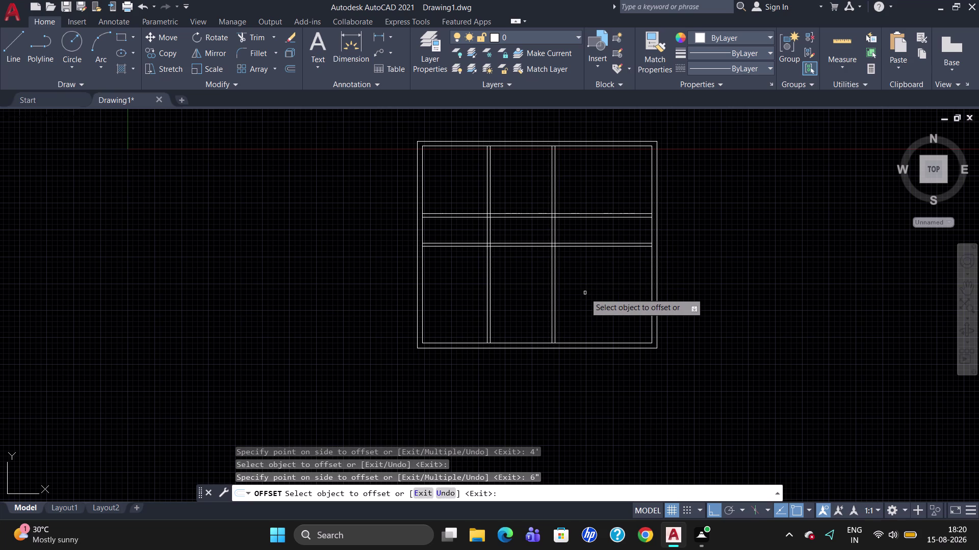
text(tr)
key(Return)
key(Return)
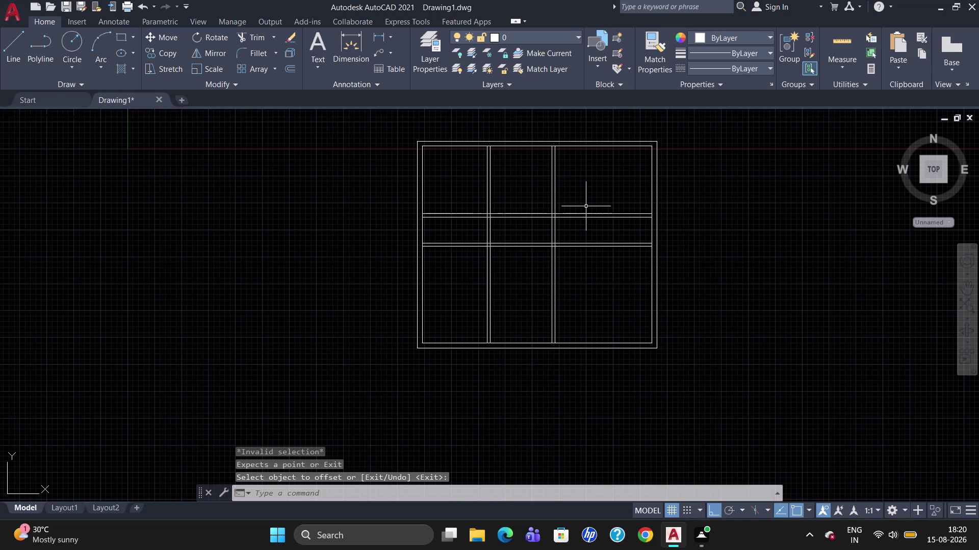
Trim the upper horizontal double wall out of the right room.
drag(586, 206, 589, 226)
click(590, 222)
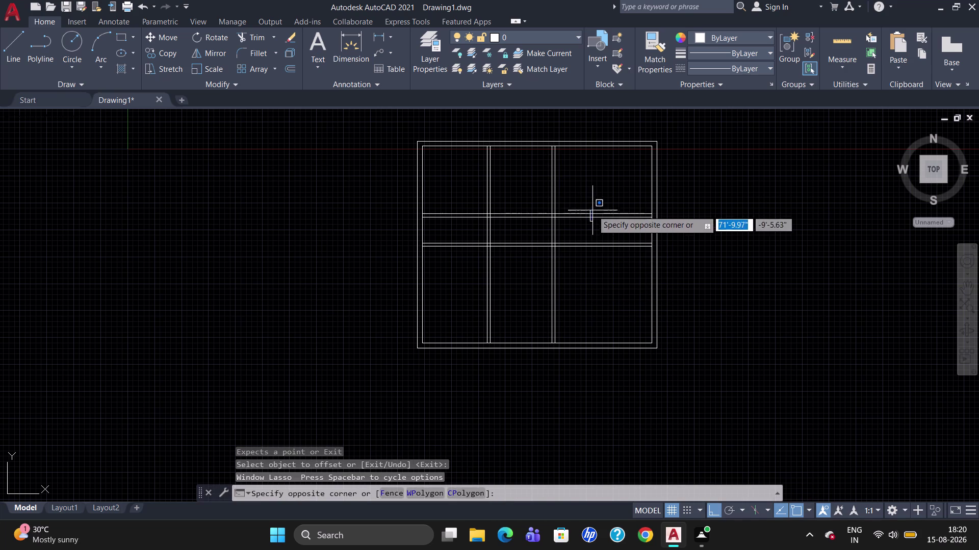
click(592, 208)
drag(592, 208, 599, 234)
key(Escape)
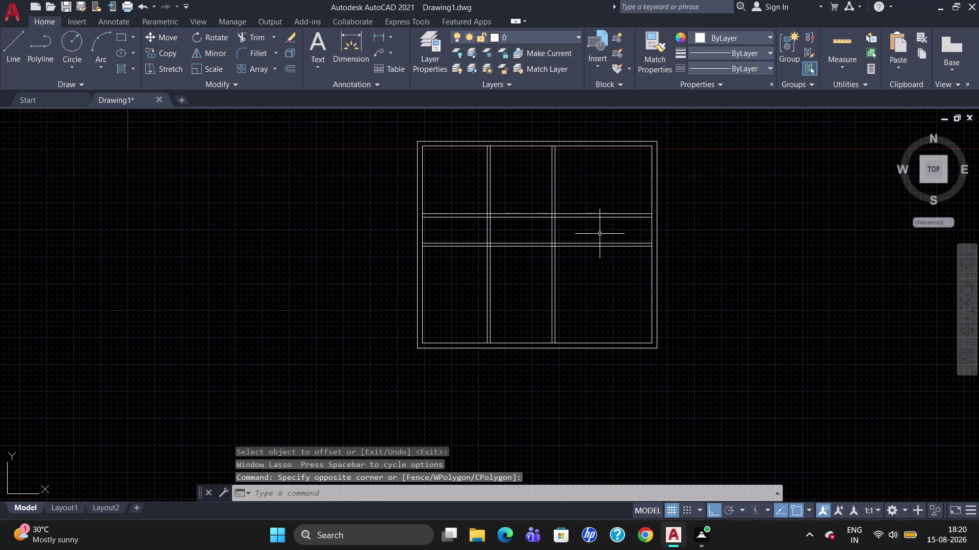
text(tr)
key(Return)
key(Return)
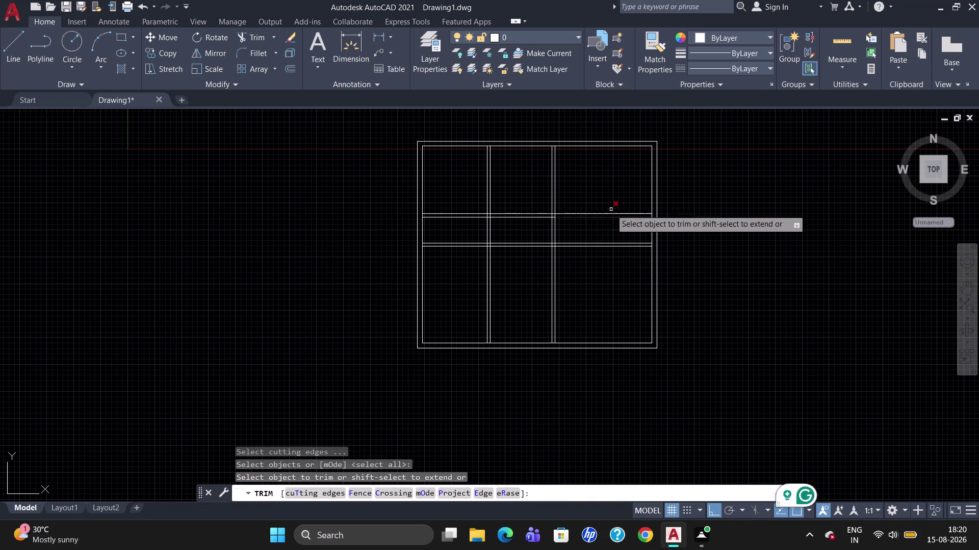
drag(610, 199, 617, 263)
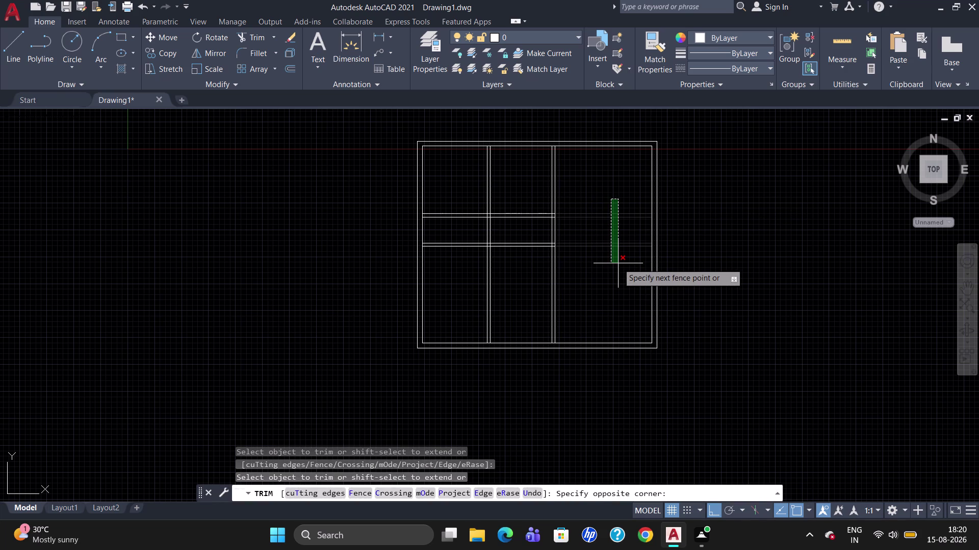
drag(617, 264, 605, 212)
drag(602, 227, 603, 217)
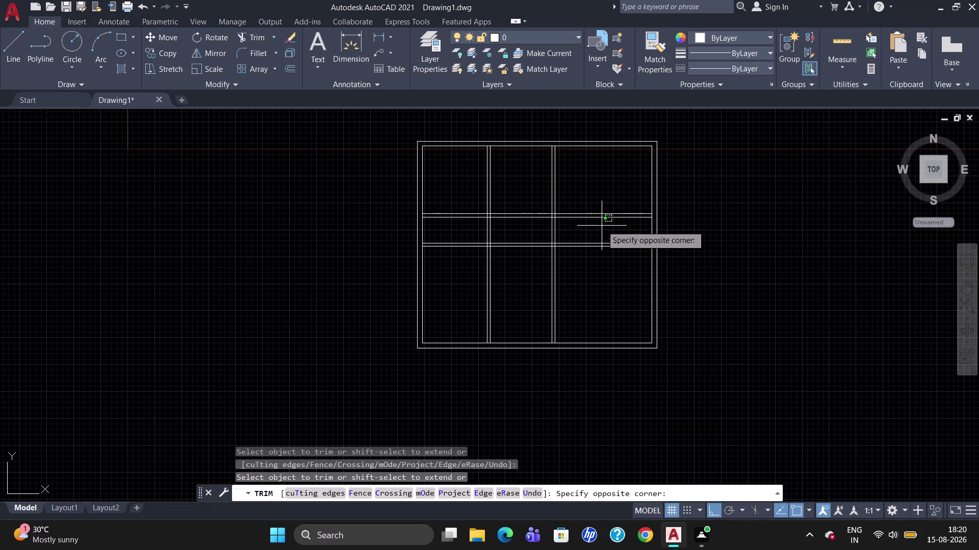
drag(603, 217, 603, 205)
click(603, 205)
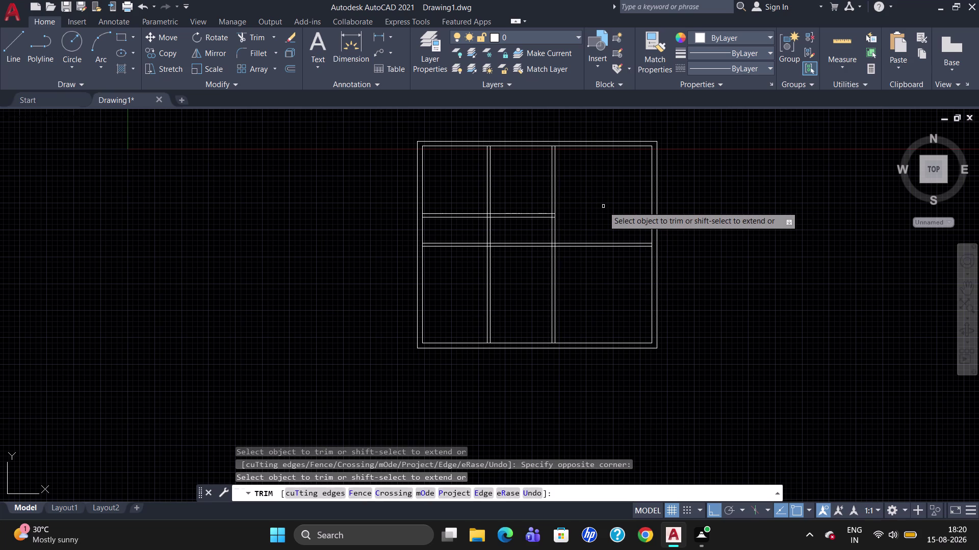
Trim the upper and lower horizontal walls out of the middle room.
scroll(up, 3)
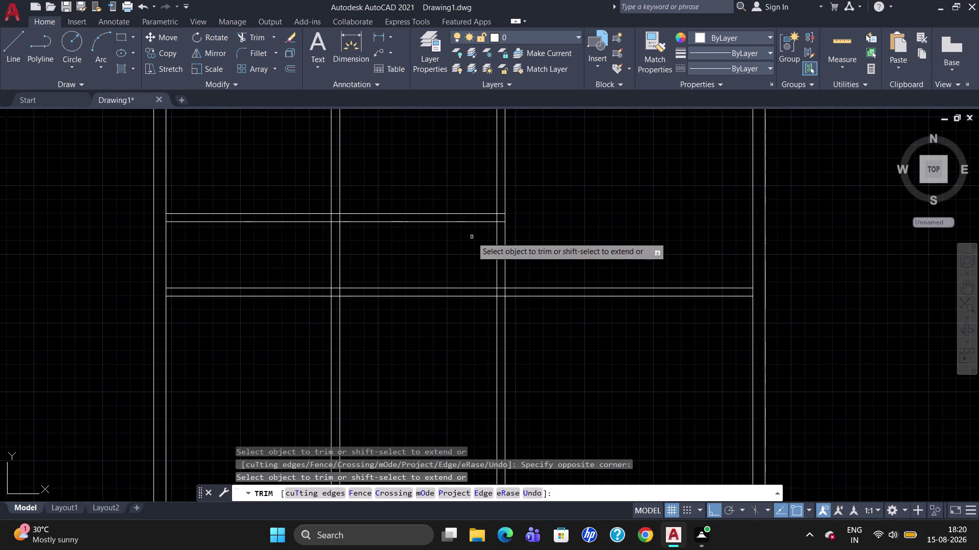
click(499, 214)
click(499, 223)
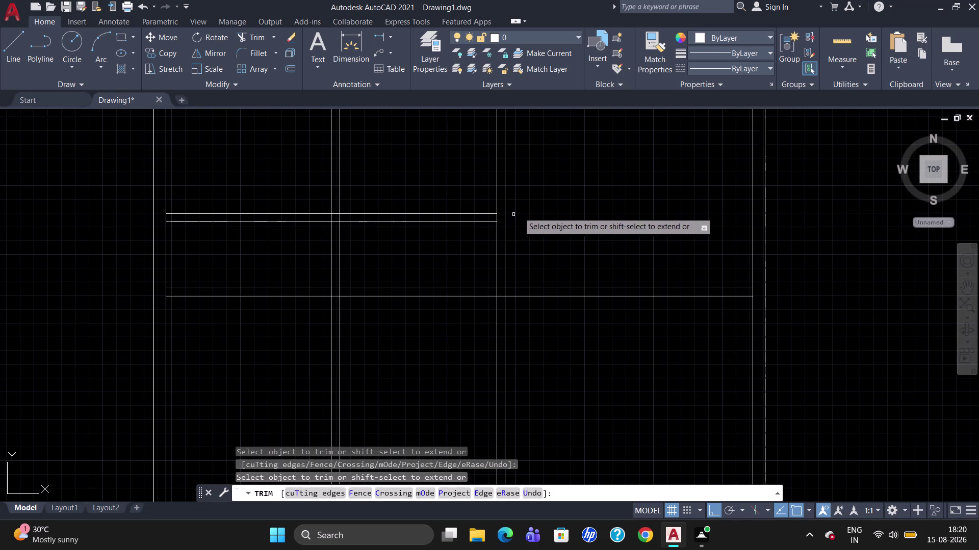
scroll(down, 3)
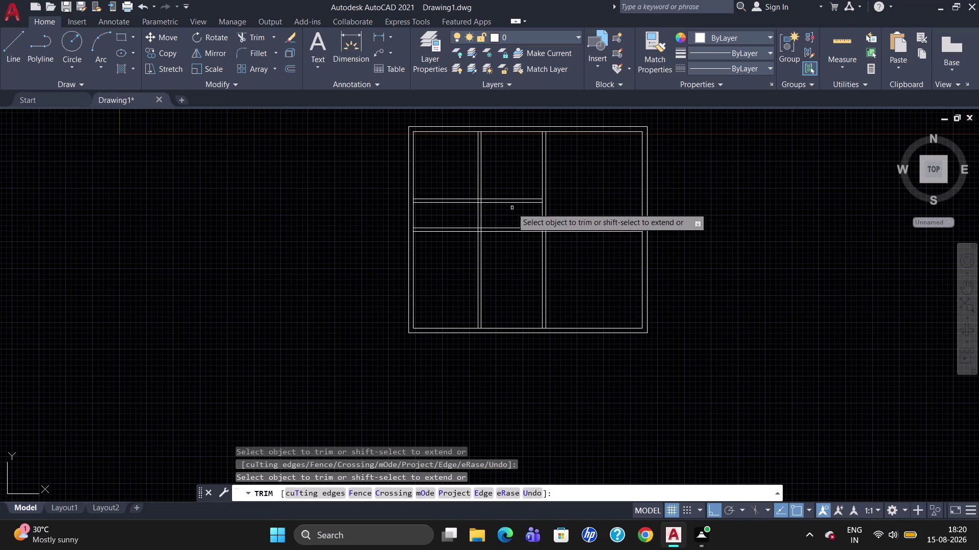
click(512, 200)
click(513, 201)
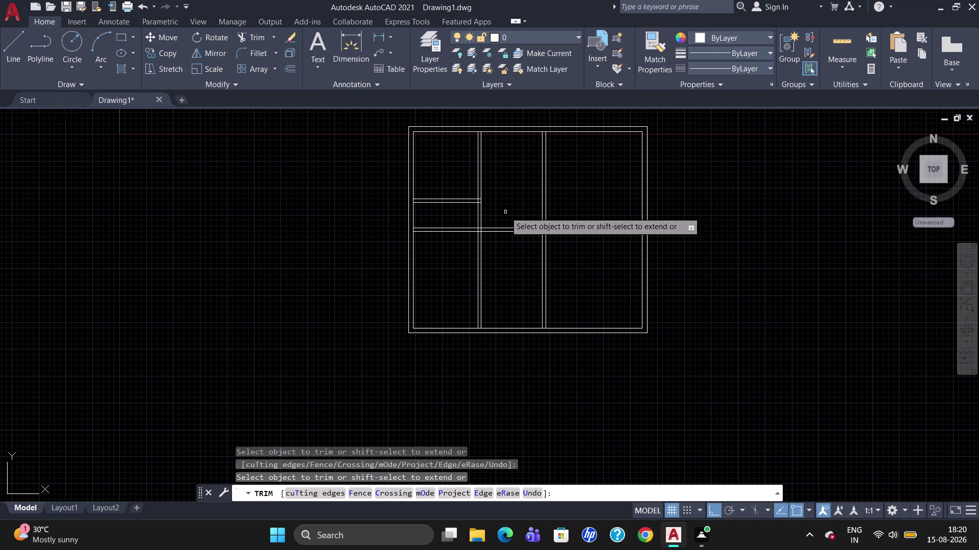
click(506, 228)
click(511, 230)
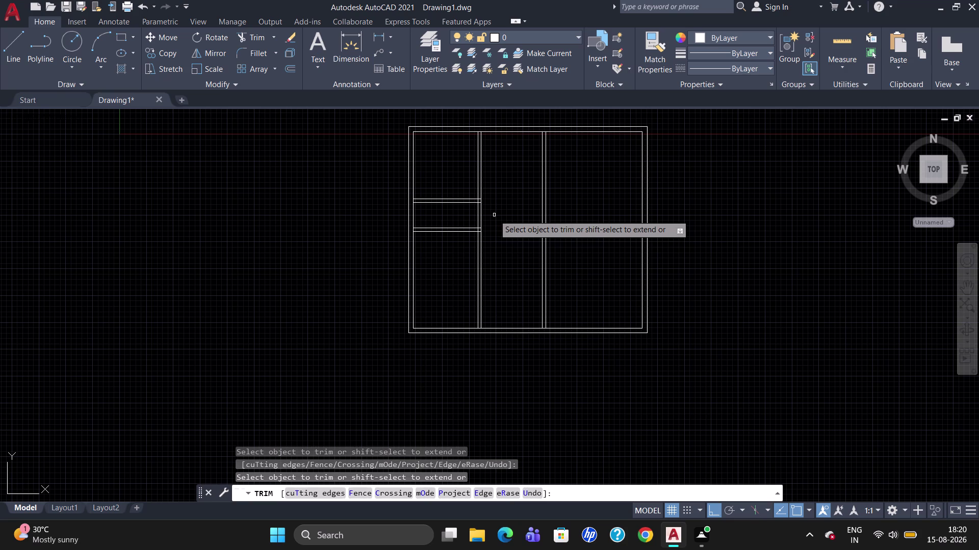
key(Escape)
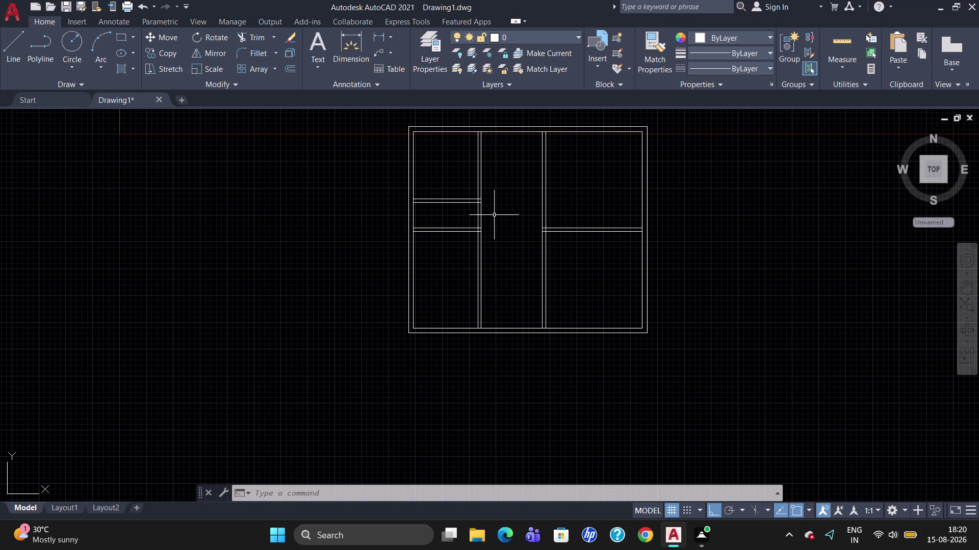
click(594, 227)
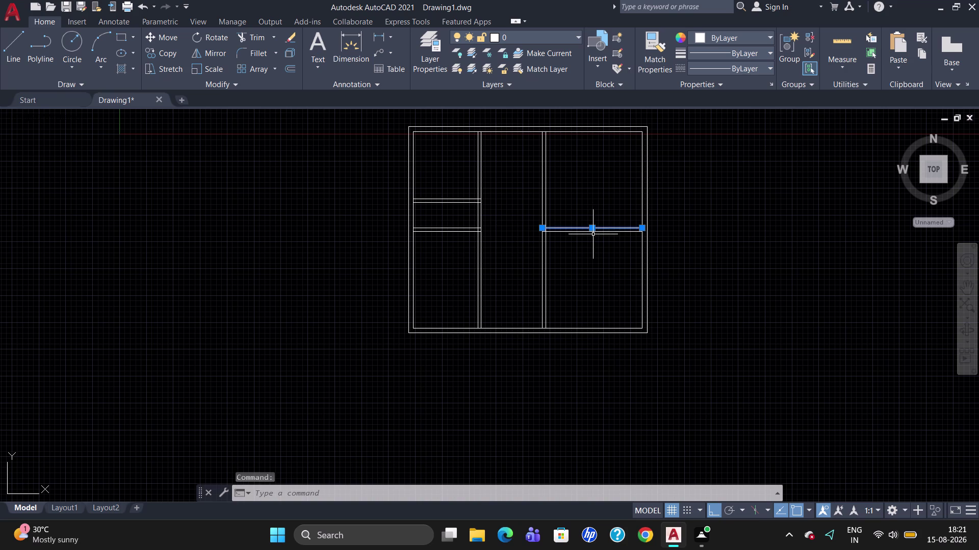
Delete the horizontal wall lines in the right and left rooms.
click(593, 233)
key(Delete)
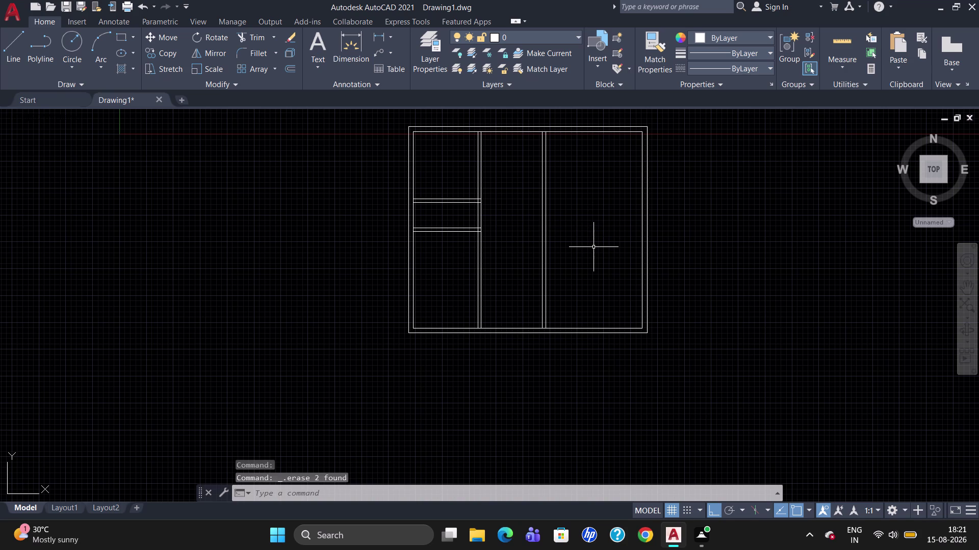
drag(450, 188, 450, 247)
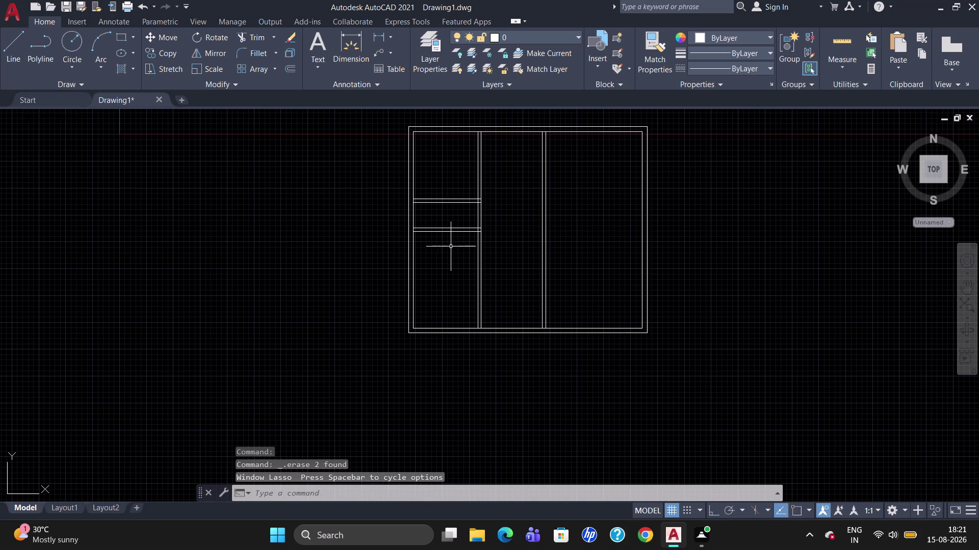
drag(450, 247, 448, 199)
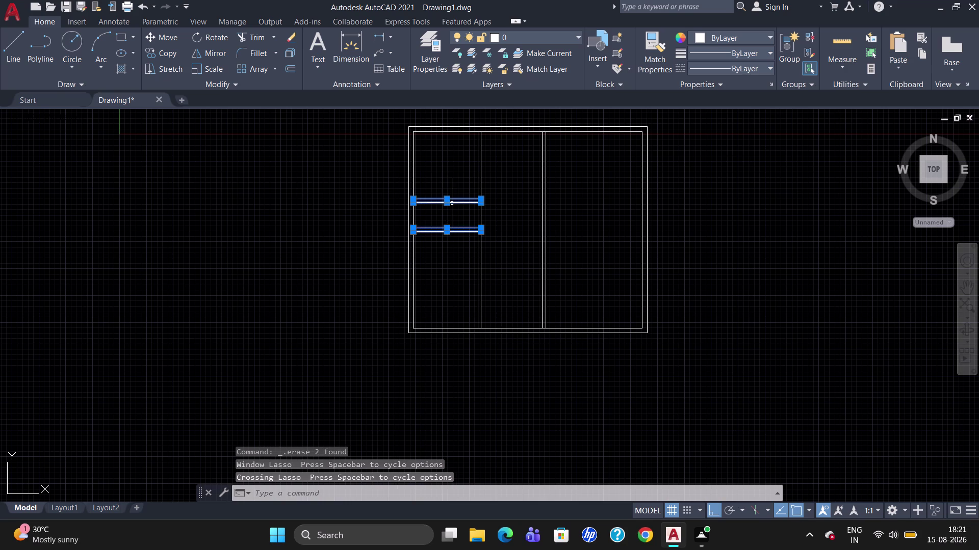
key(Delete)
Offset the left inner border 20', then delete all interior wall lines.
key(o)
key(Return)
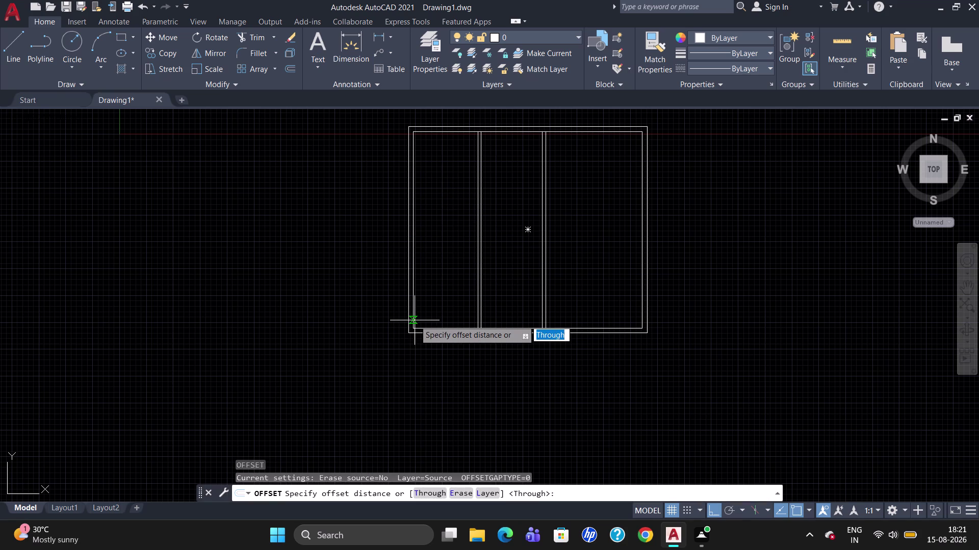
text(20')
key(Return)
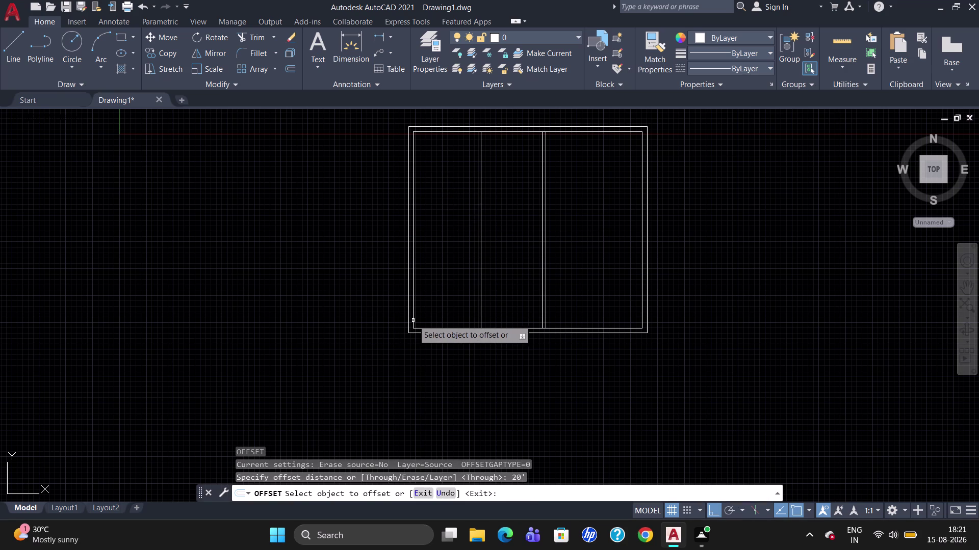
click(413, 317)
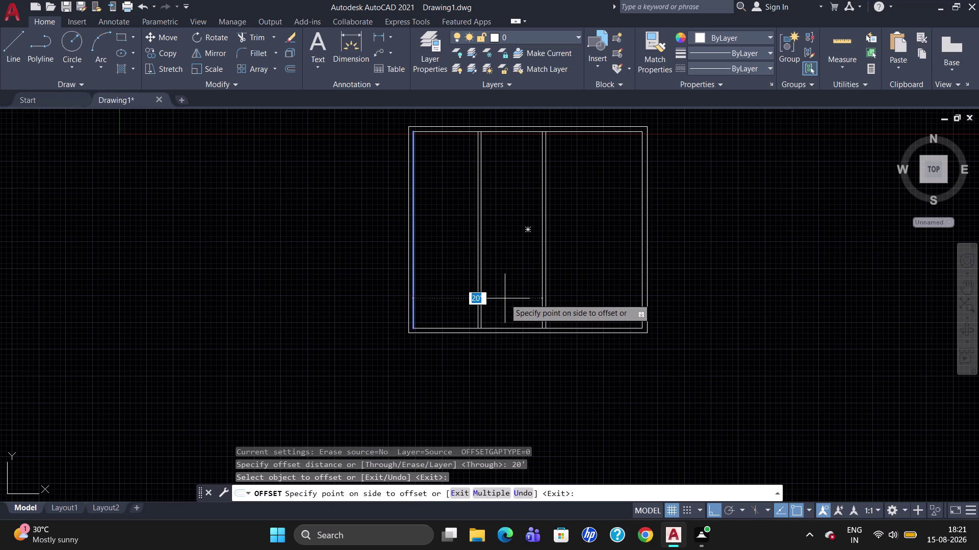
click(564, 299)
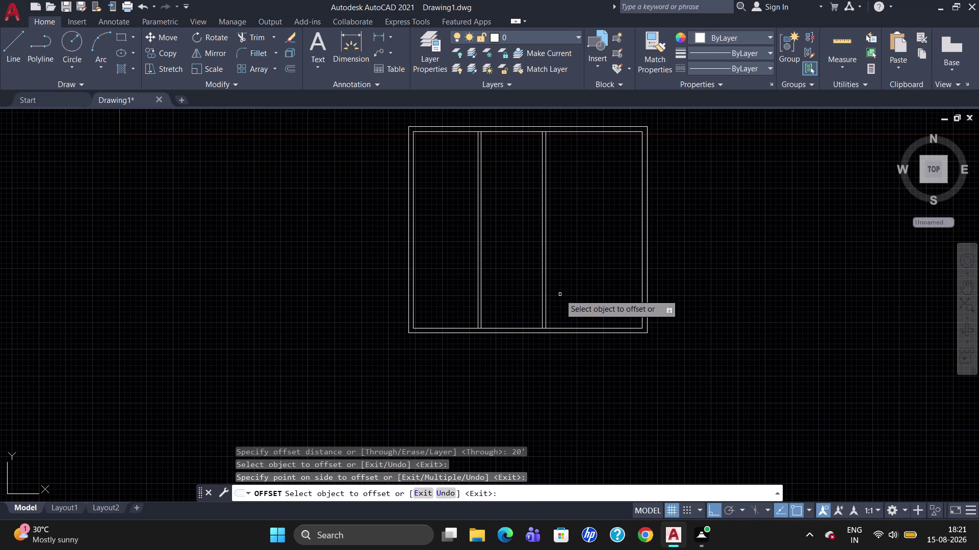
key(Escape)
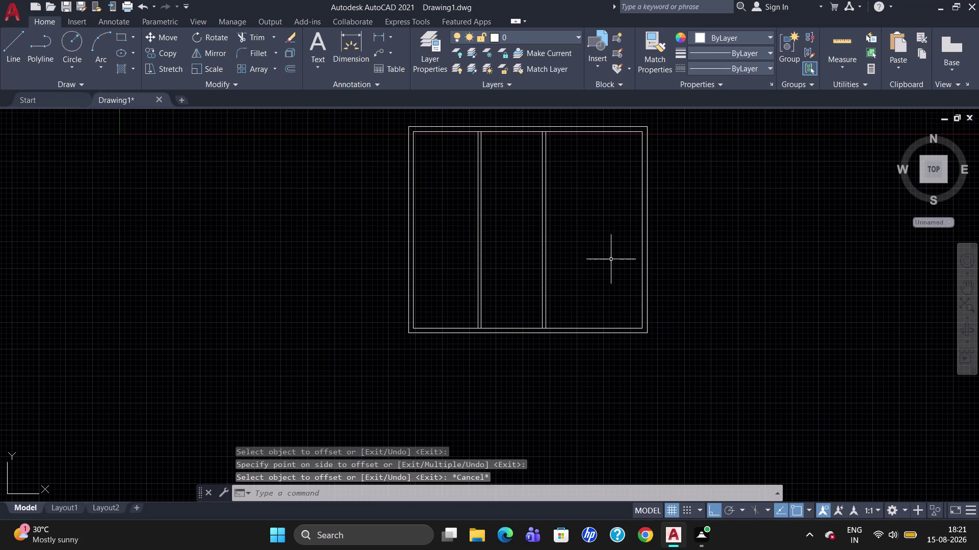
drag(590, 282, 456, 303)
key(Delete)
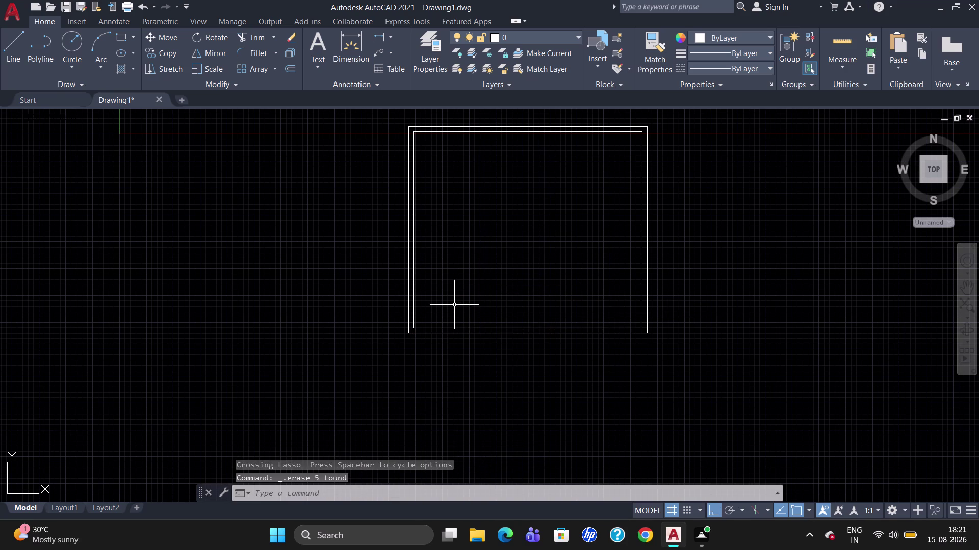
click(413, 305)
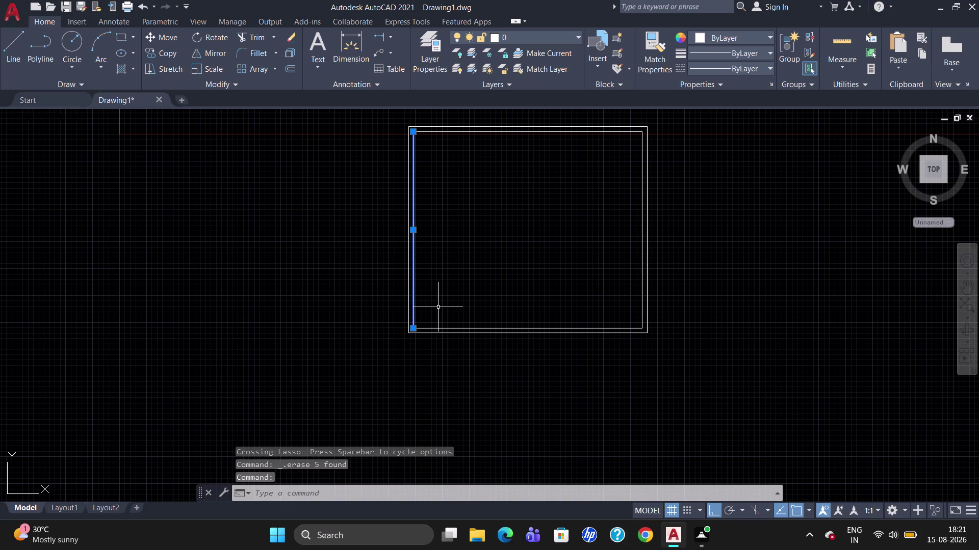
key(Escape)
Create a 6" vertical double wall 20' right of the left inner border.
key(o)
key(Return)
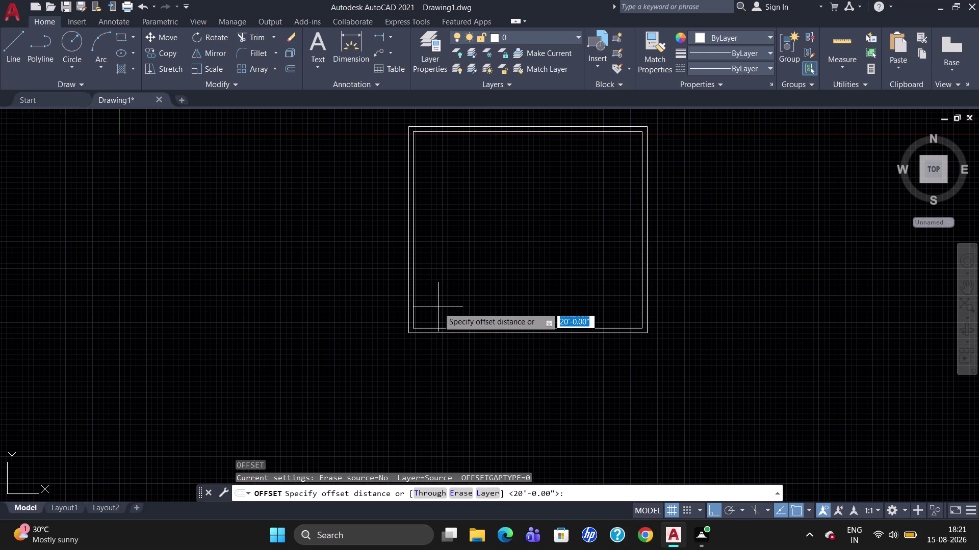
text(20')
key(Return)
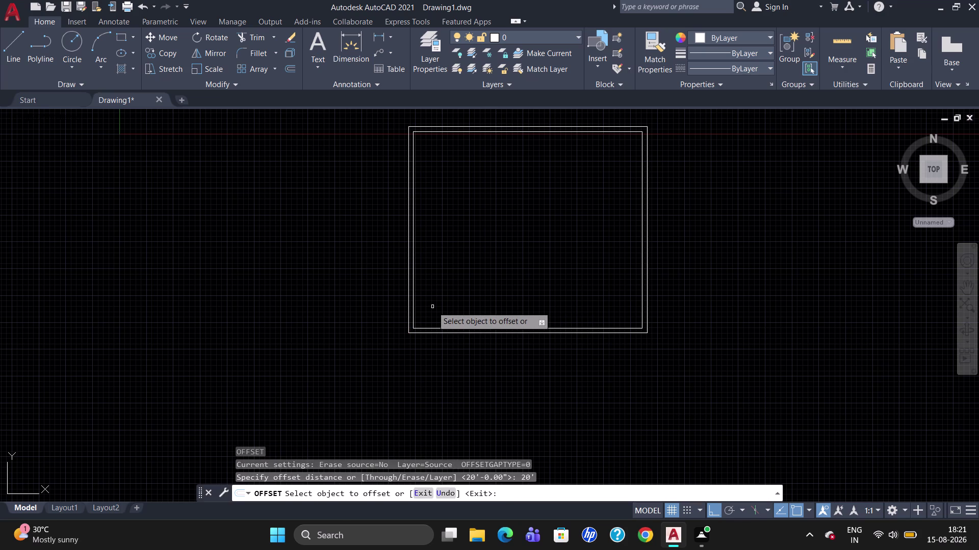
click(411, 307)
click(505, 305)
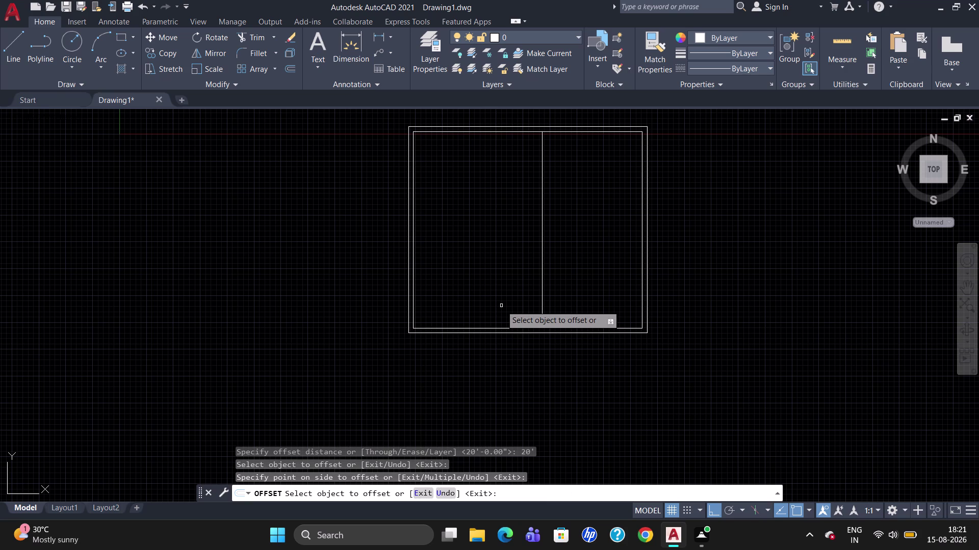
click(541, 275)
text(6")
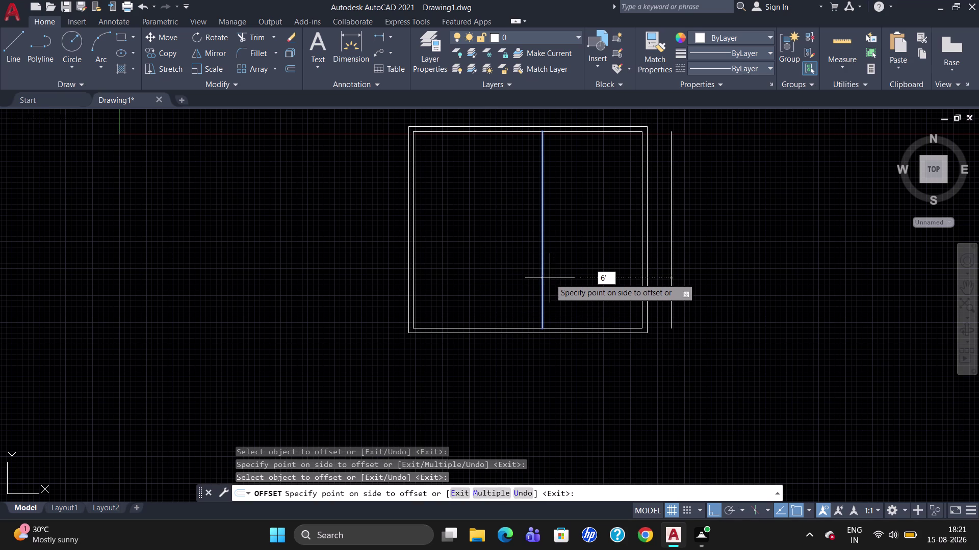
key(Return)
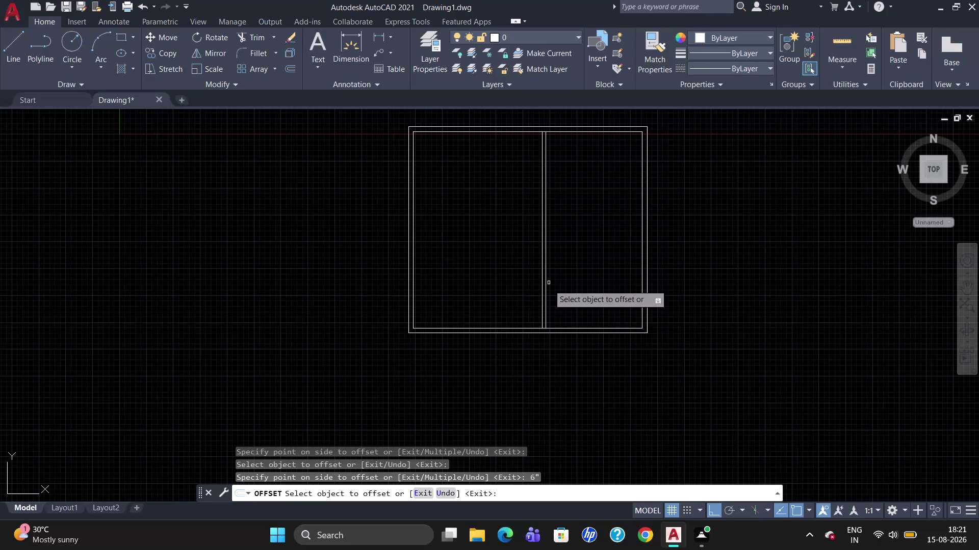
Offset the bottom wall 15' up, then offset that line 6" for thickness.
click(574, 328)
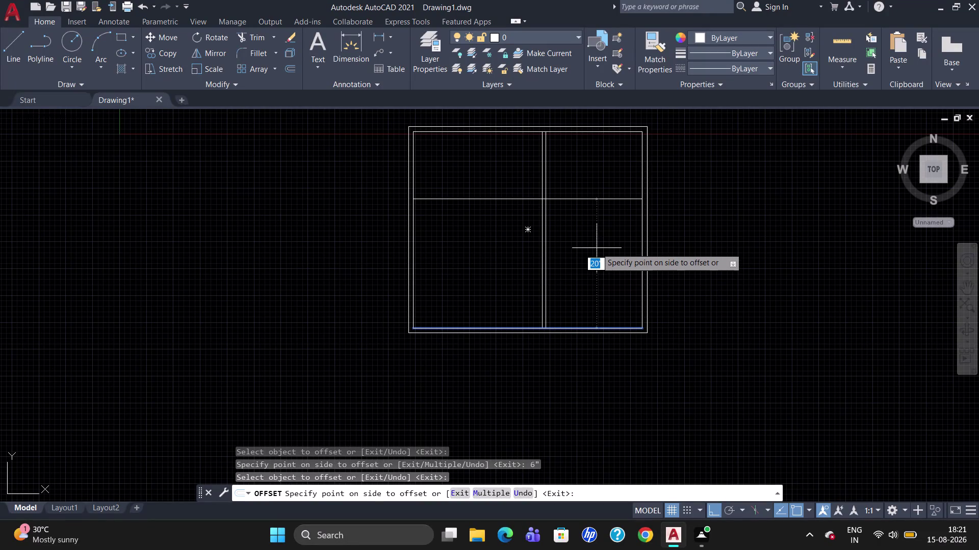
text(1)
text(5')
key(Return)
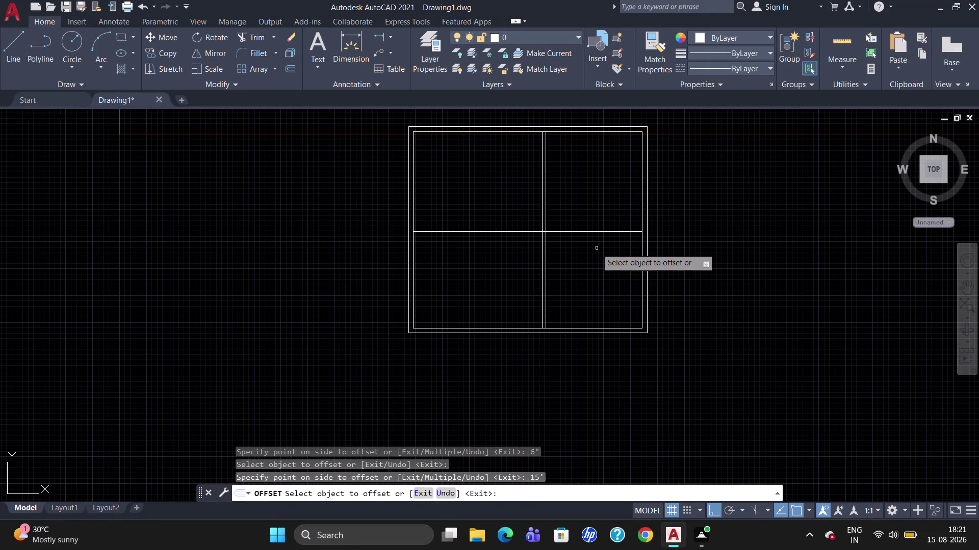
click(599, 231)
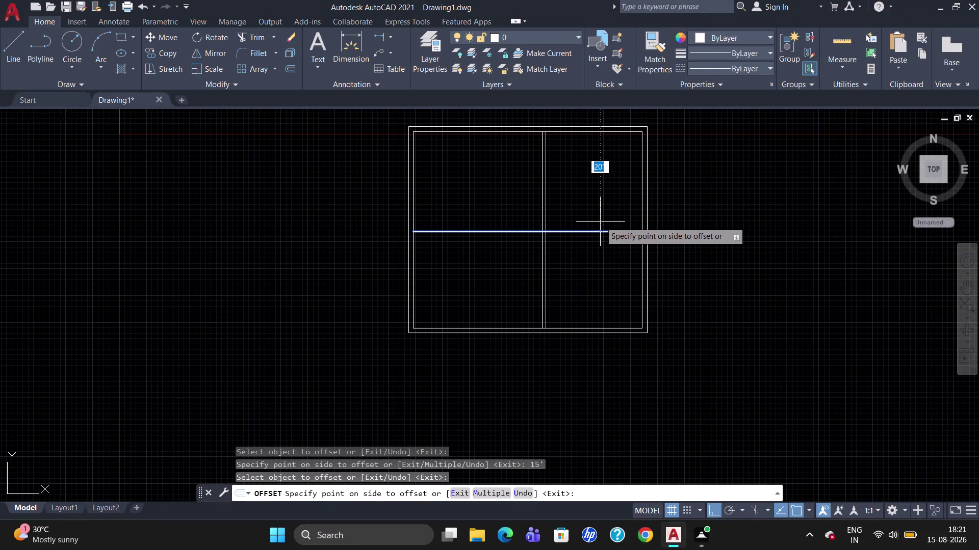
text(6")
key(Return)
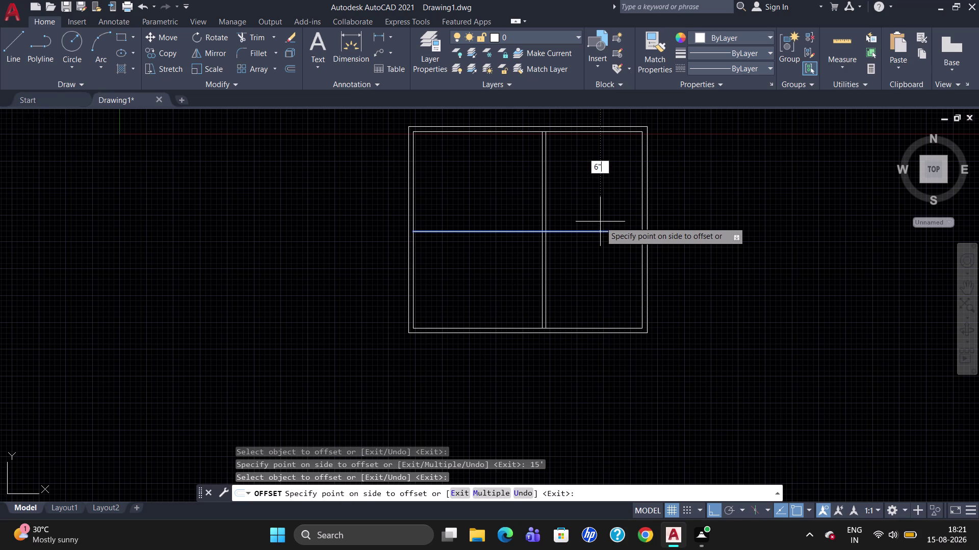
text(tr)
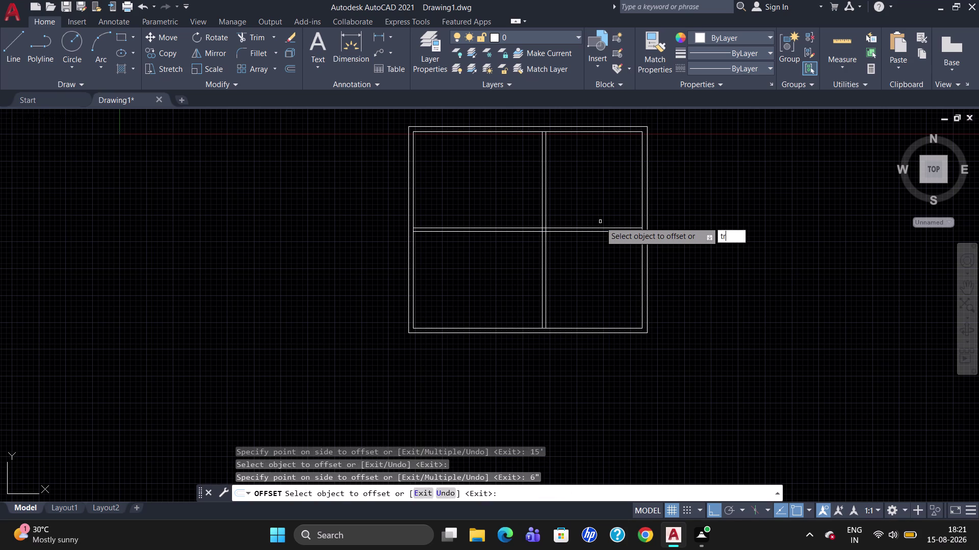
key(Return)
key(Return)
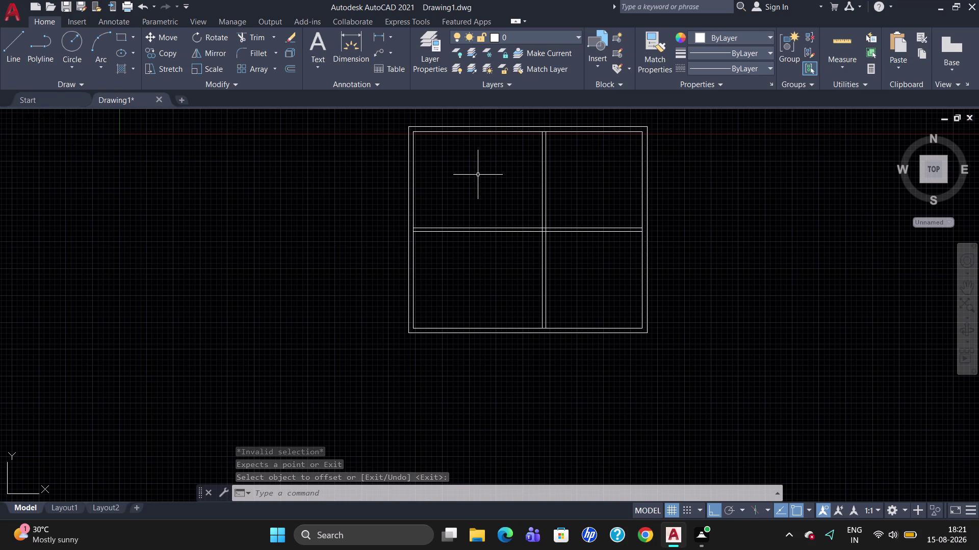
key(Escape)
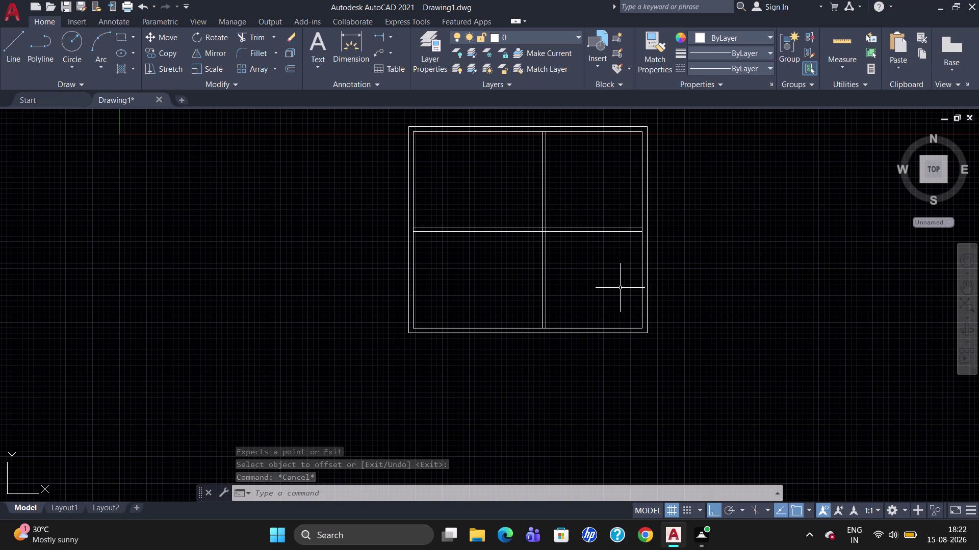
Offset the right inner wall 4' inward, then offset that line 6" for thickness.
key(o)
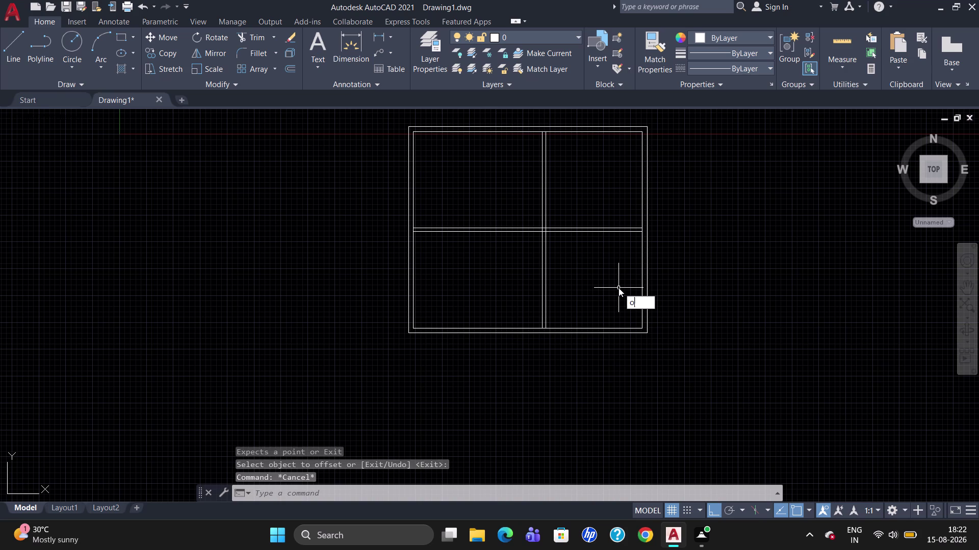
key(Return)
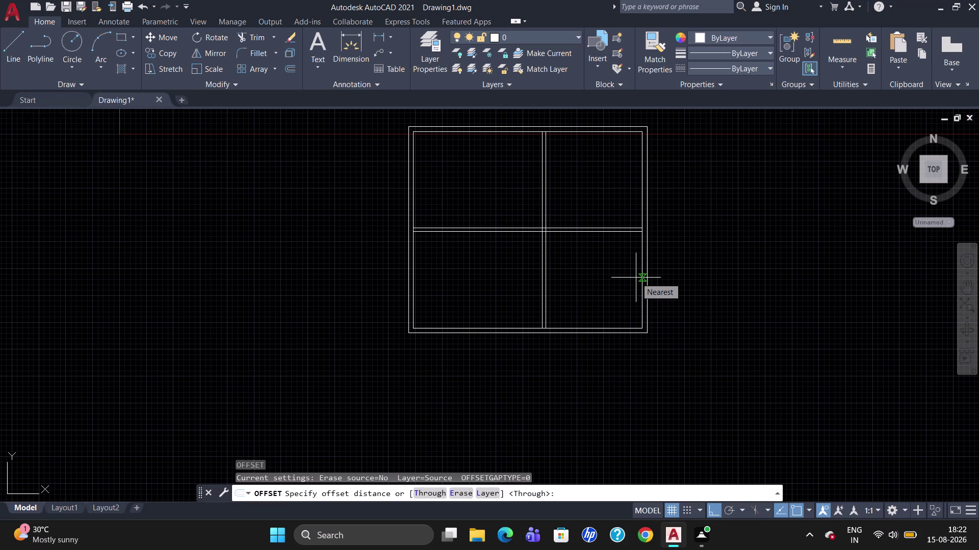
text(4')
key(Return)
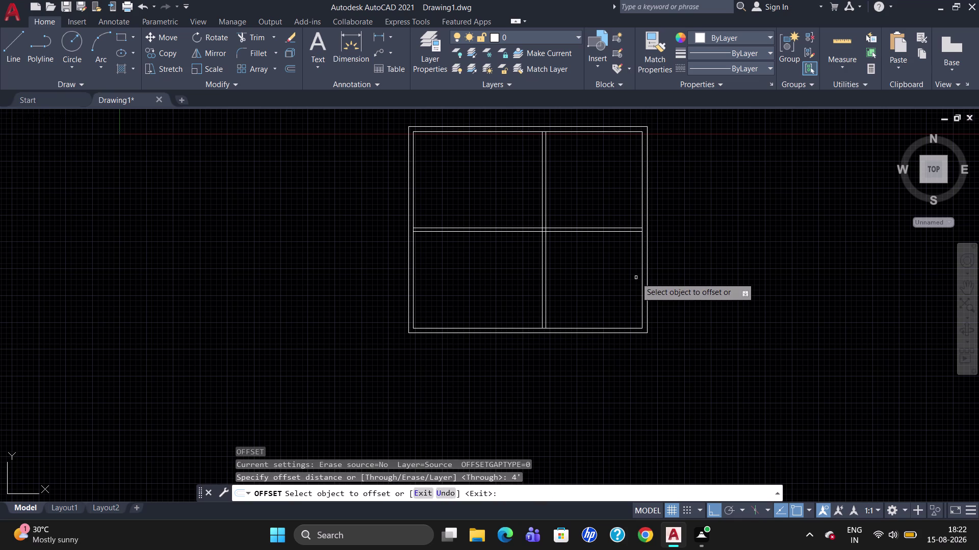
click(642, 275)
click(628, 285)
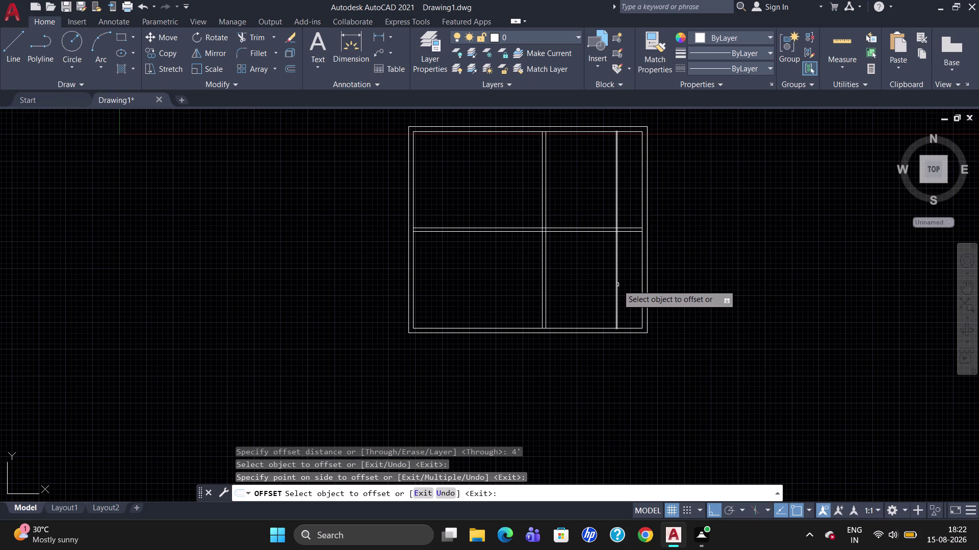
click(618, 285)
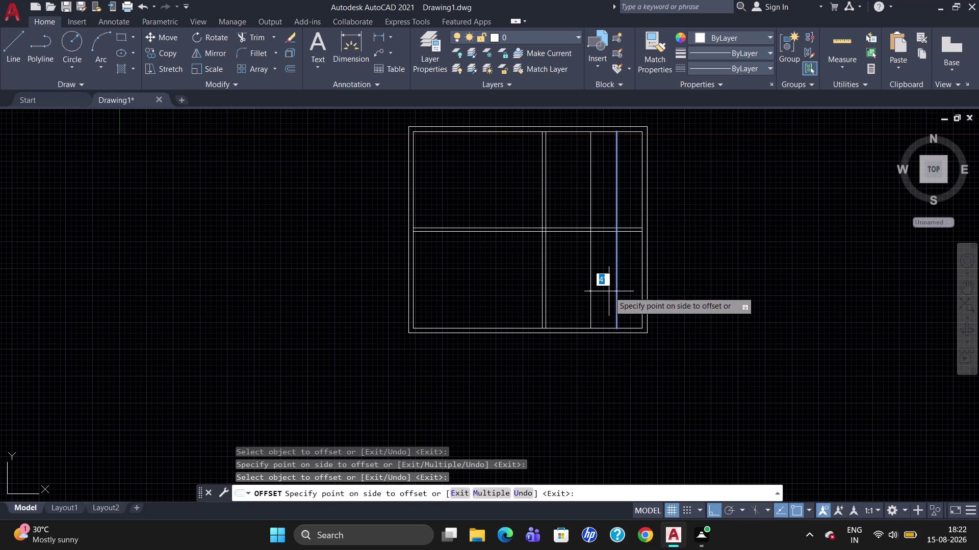
text(6")
key(Return)
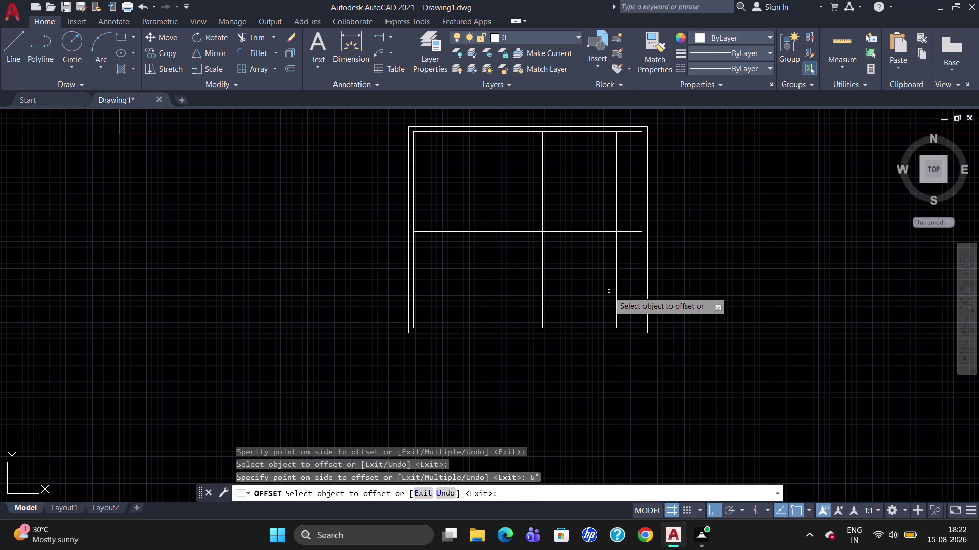
key(Escape)
text(t)
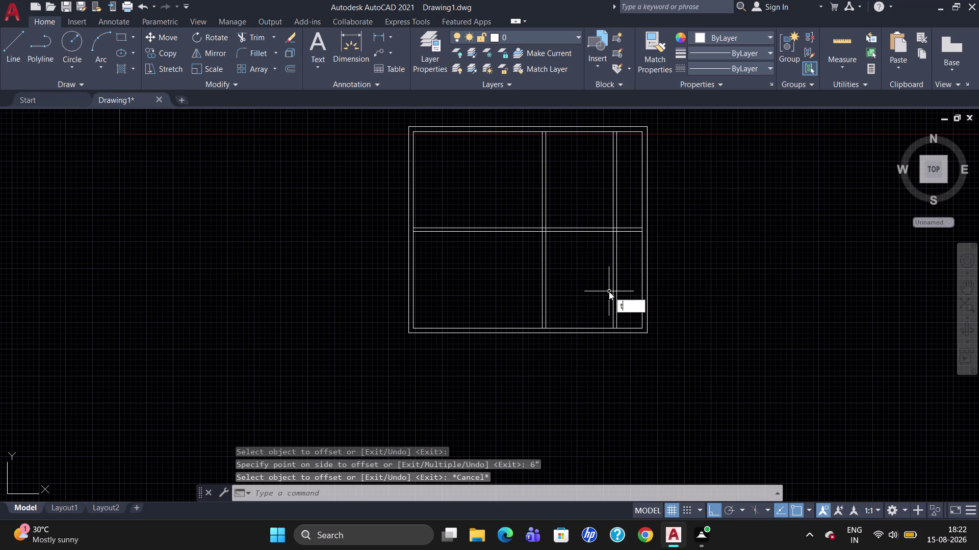
text(r)
key(Return)
Trim both lines of the 4' wall above the horizontal cross wall.
key(Return)
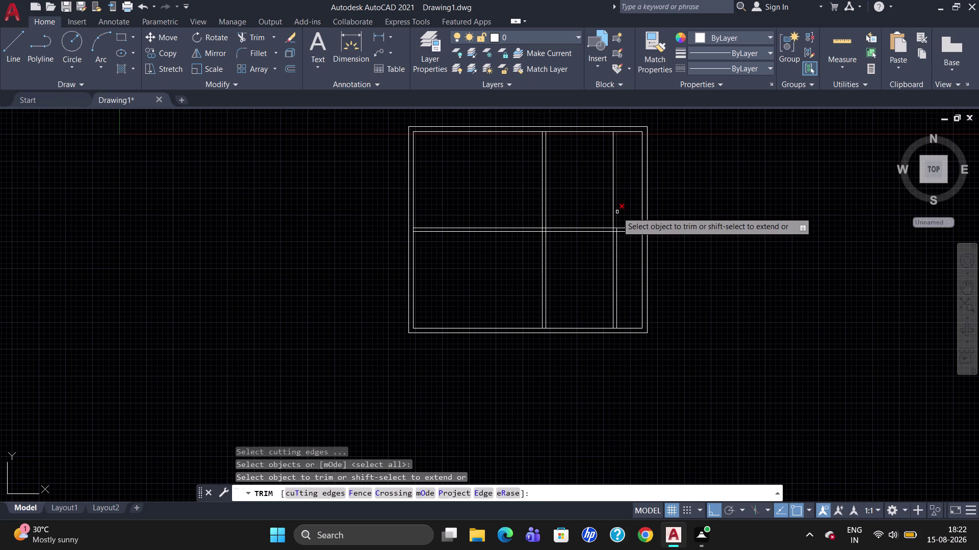
click(617, 211)
click(612, 213)
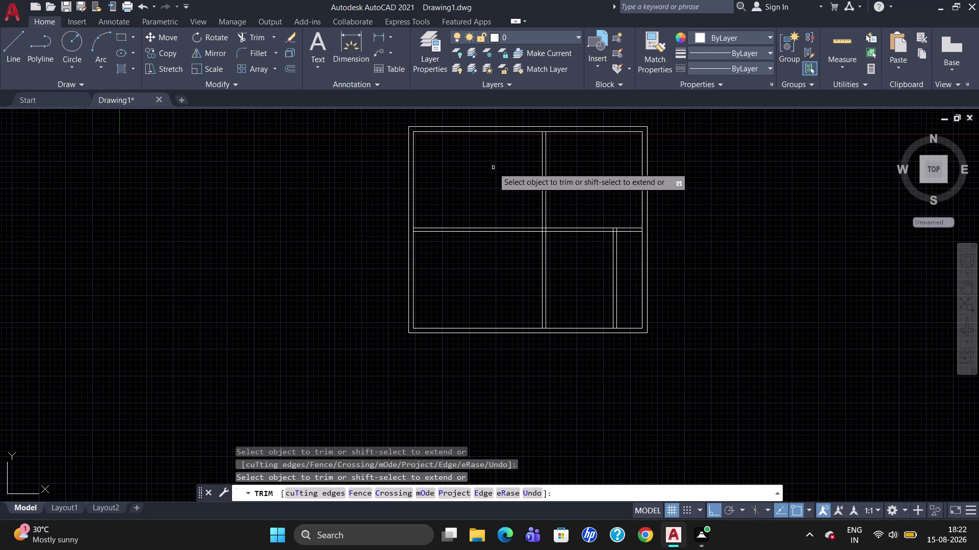
key(Escape)
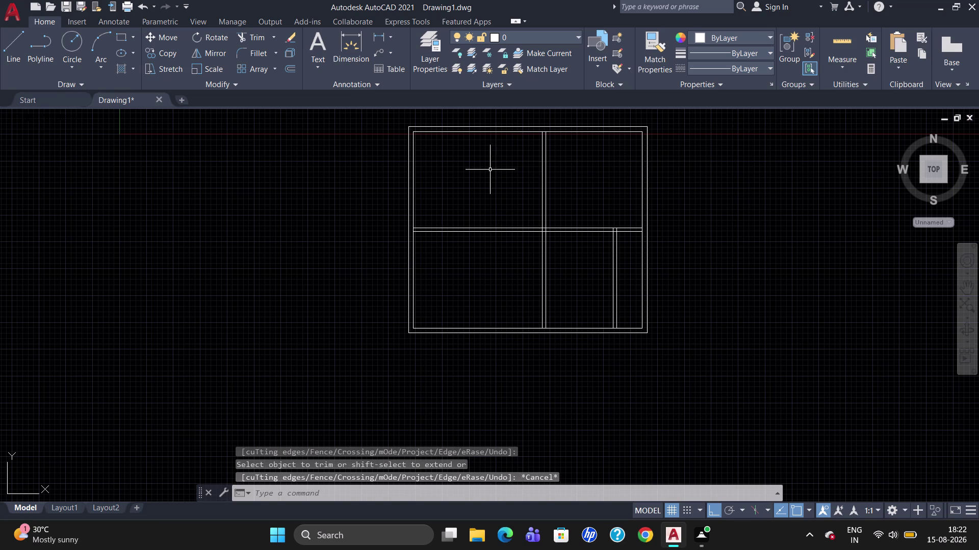
key(o)
key(Return)
text(10)
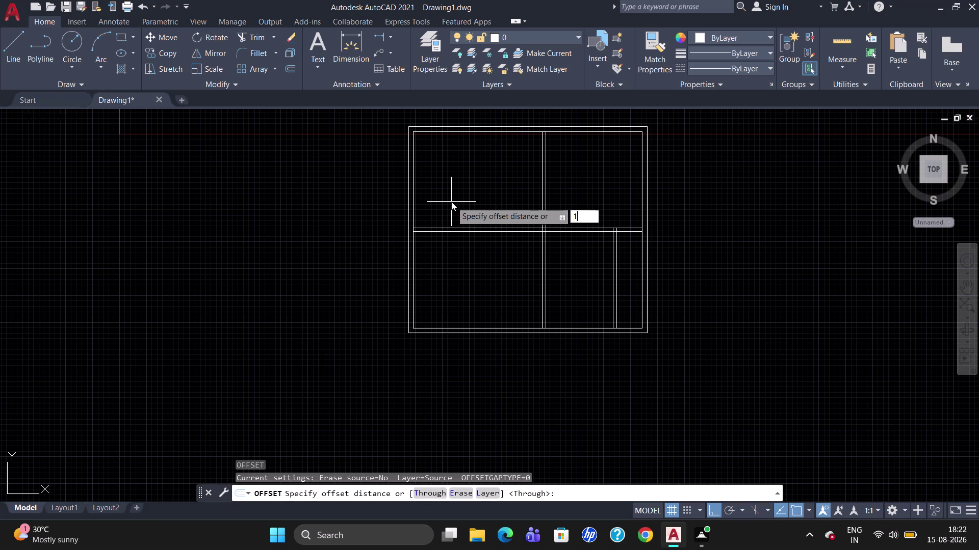
Offset the left inner wall line 10' to the right.
text(')
key(Return)
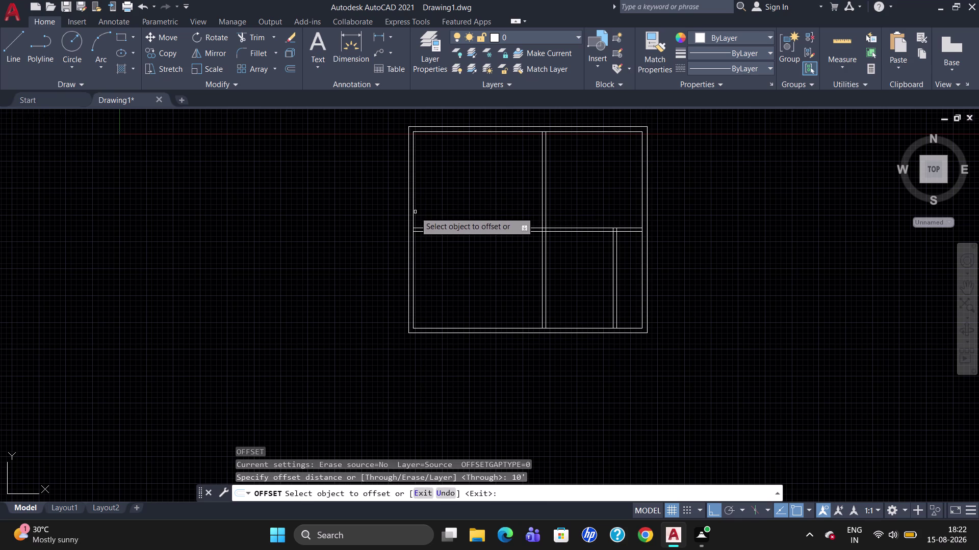
click(414, 214)
click(443, 219)
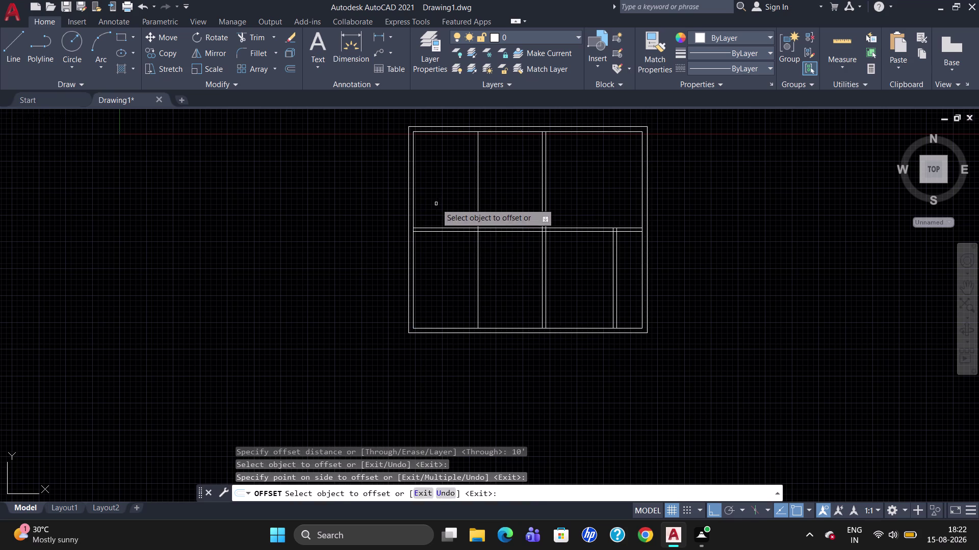
Offset the top inner wall 10'6" down, then offset that line 6" below.
click(433, 133)
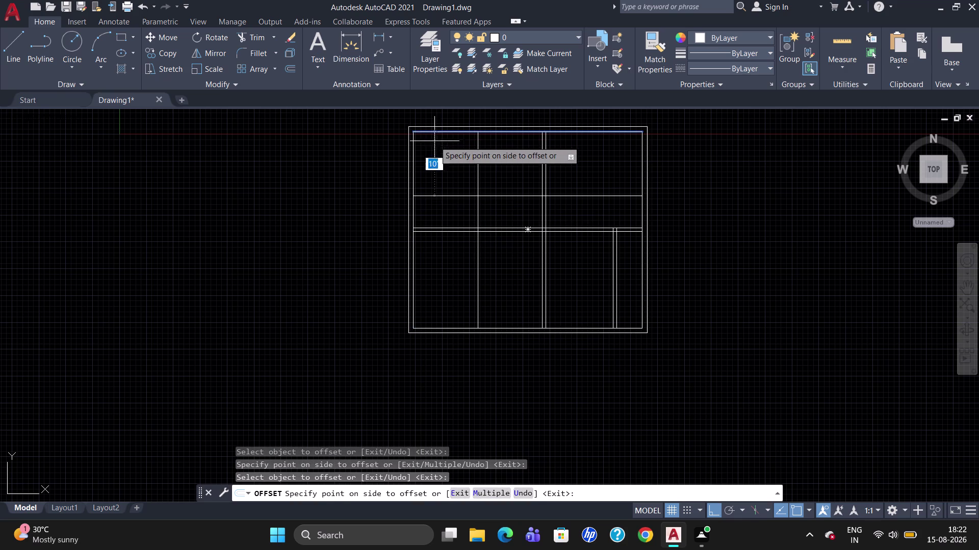
text(10)
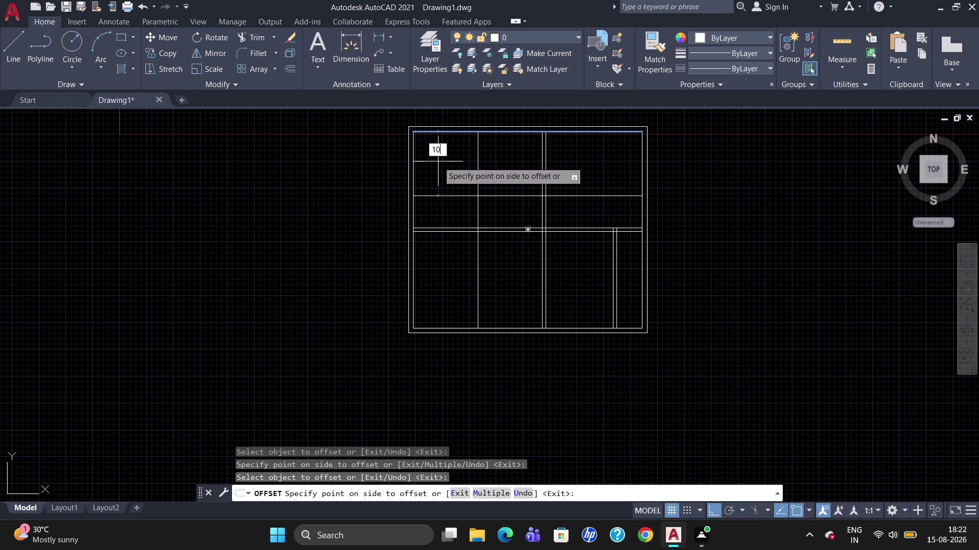
text('6")
key(Return)
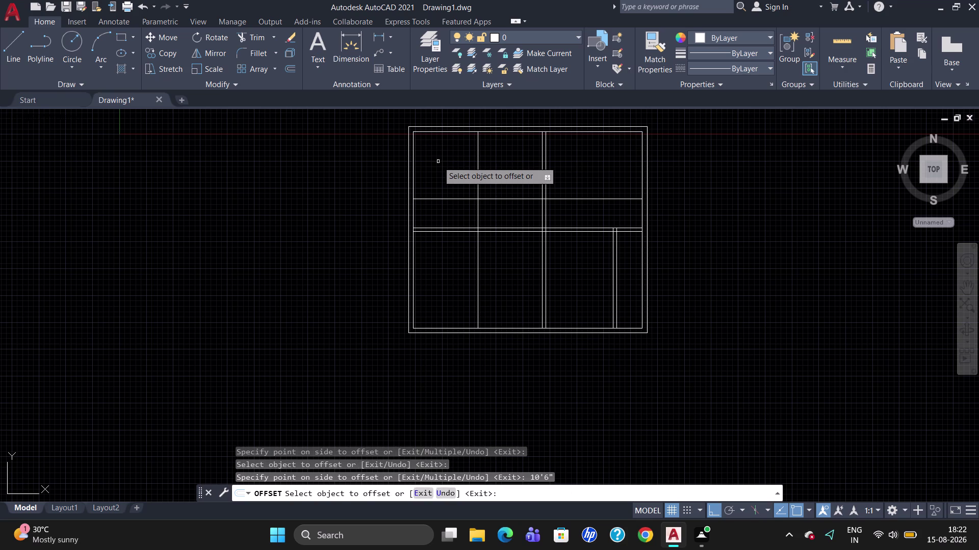
click(456, 199)
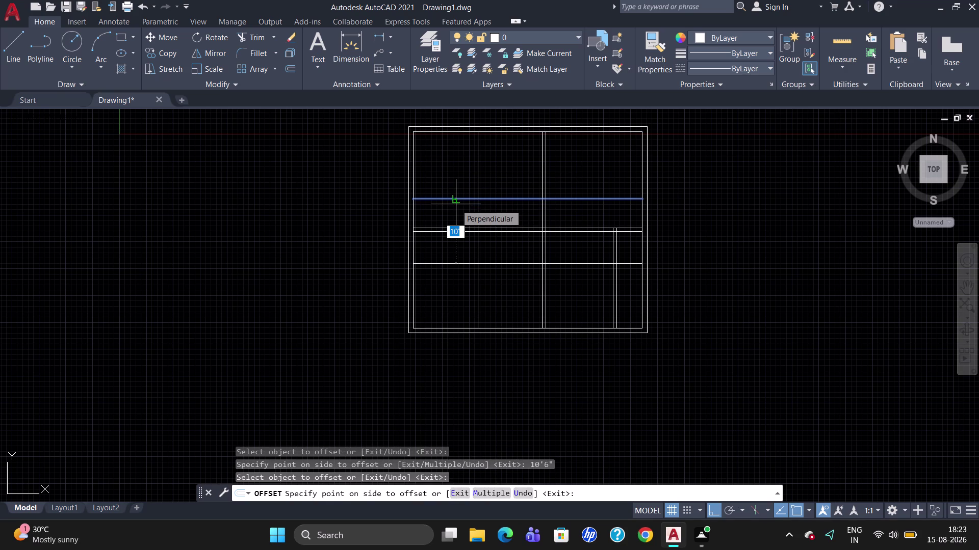
key(6)
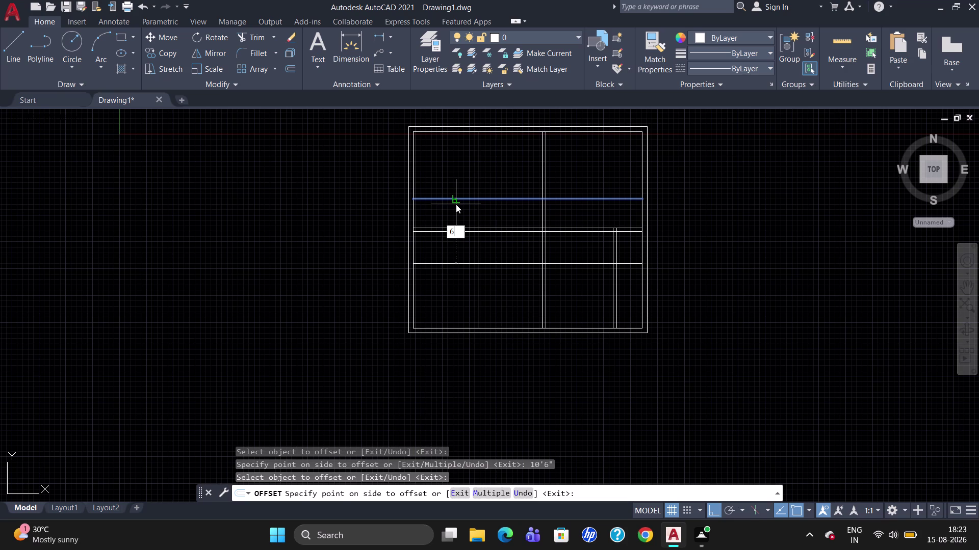
key(shift+quotedbl)
key(Return)
key(Escape)
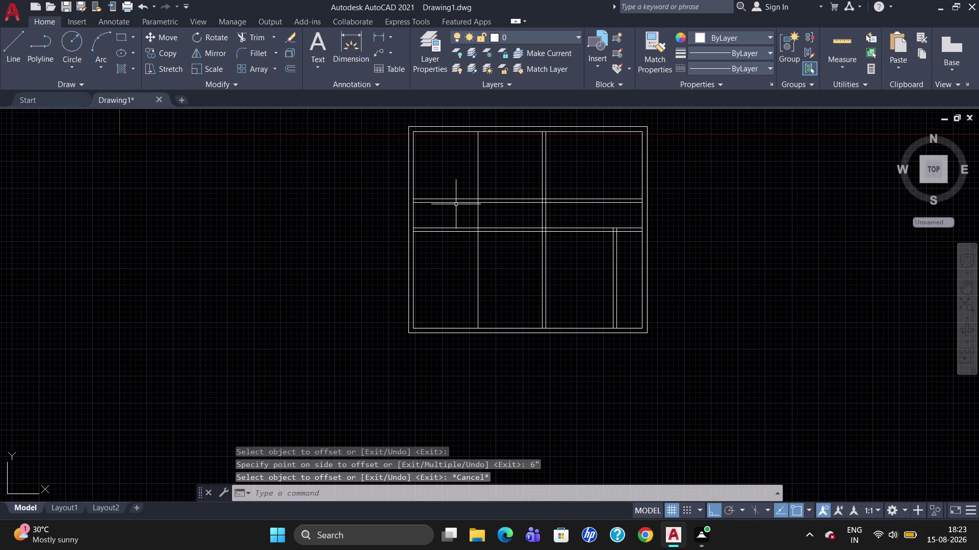
text(tr)
key(Return)
Trim the new wall between the middle walls and across the upper-right room.
key(Return)
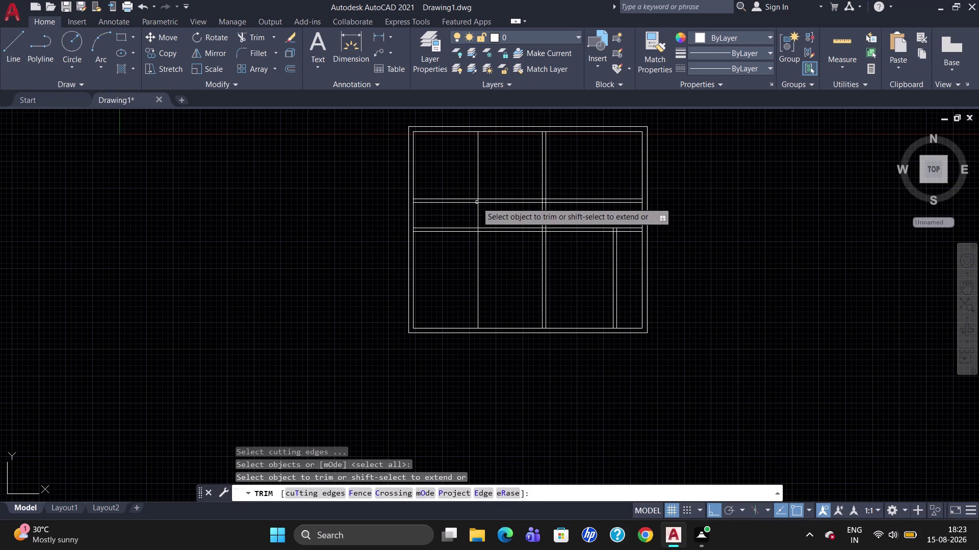
drag(492, 187, 503, 213)
click(503, 212)
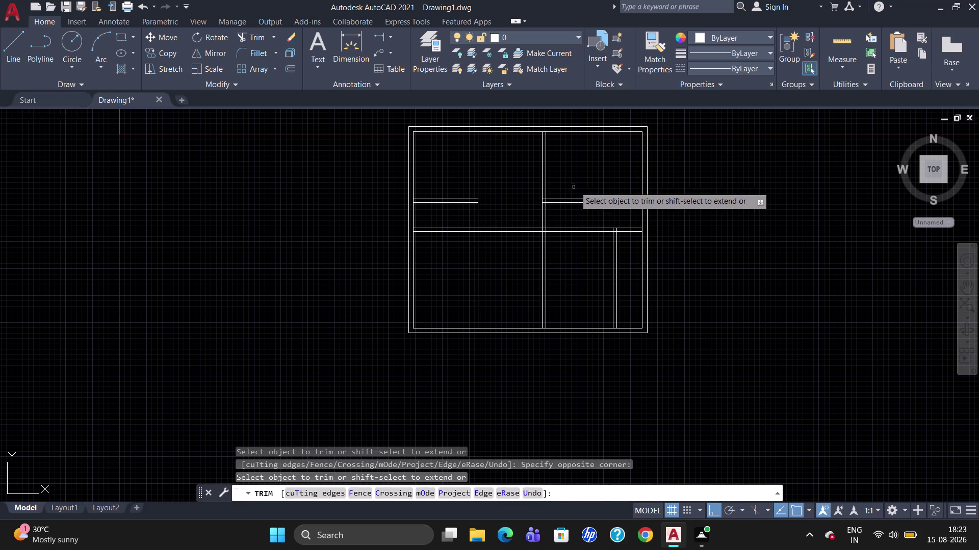
drag(575, 183, 586, 208)
click(586, 209)
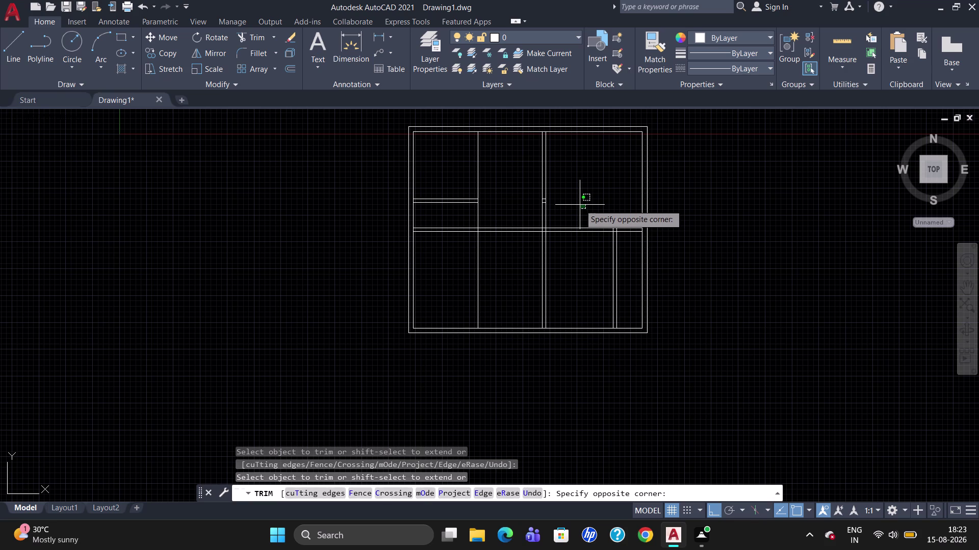
key(Escape)
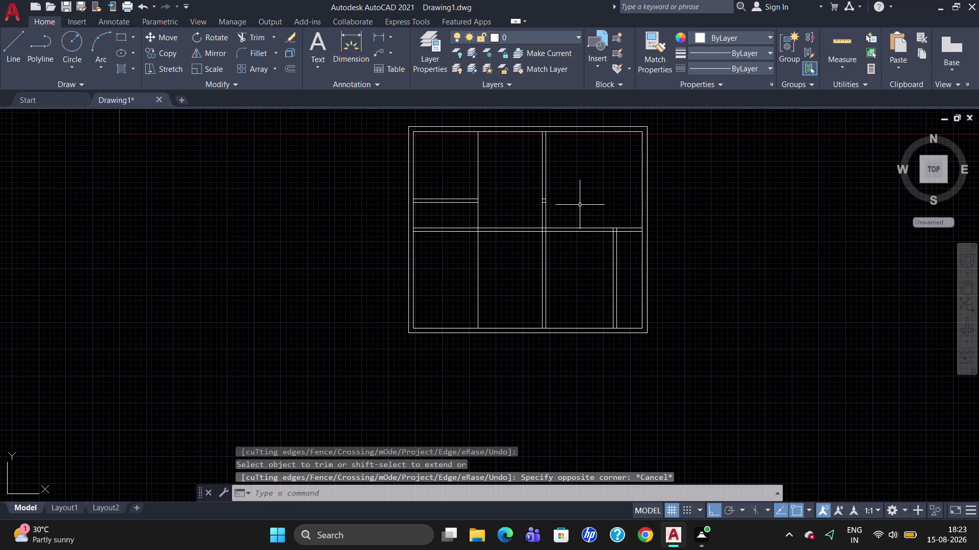
Delete the two stray line fragments.
scroll(up, 3)
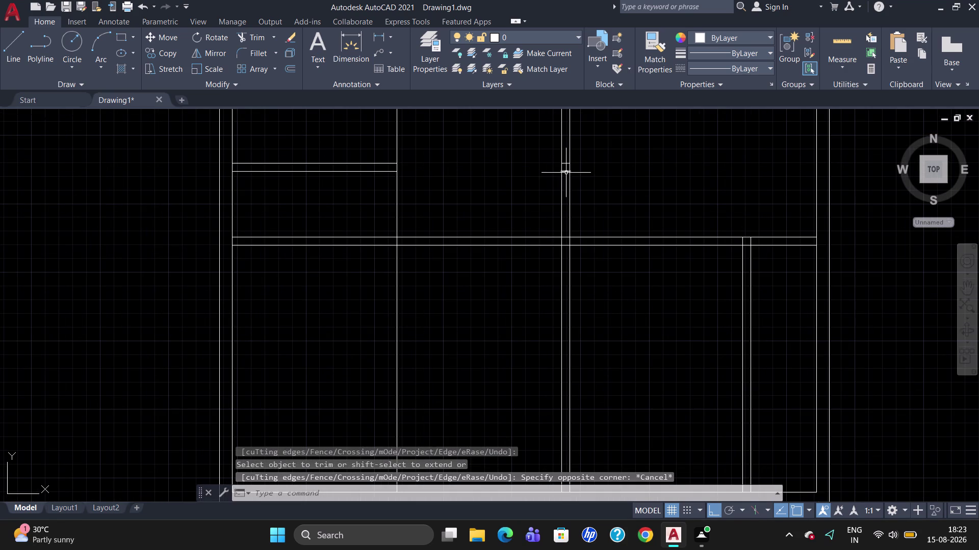
click(566, 173)
click(565, 164)
key(Delete)
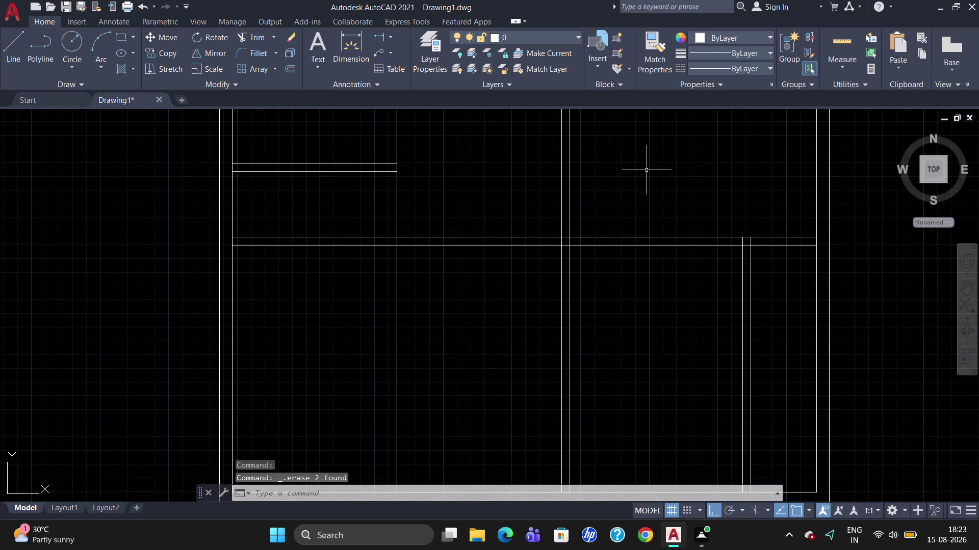
scroll(down, 3)
scroll(up, 3)
scroll(down, 3)
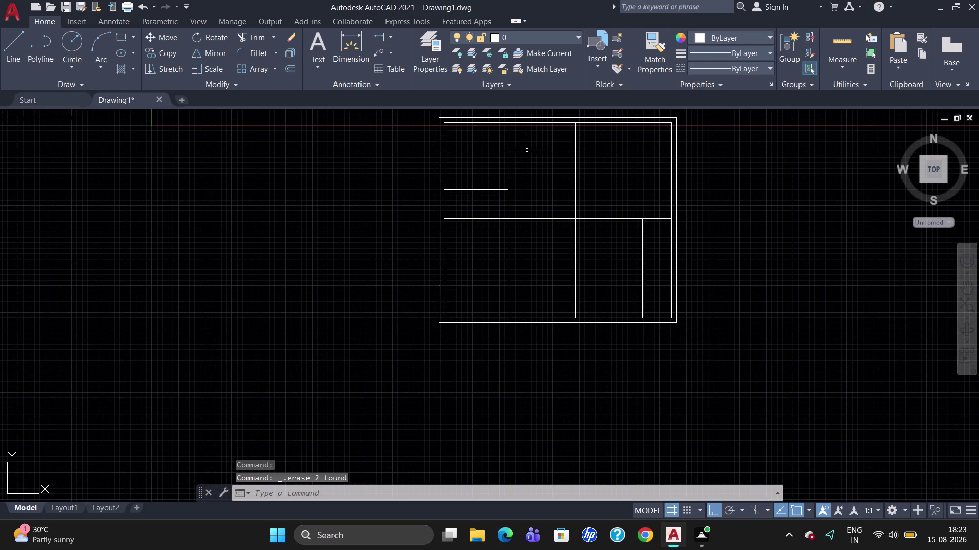
scroll(up, 3)
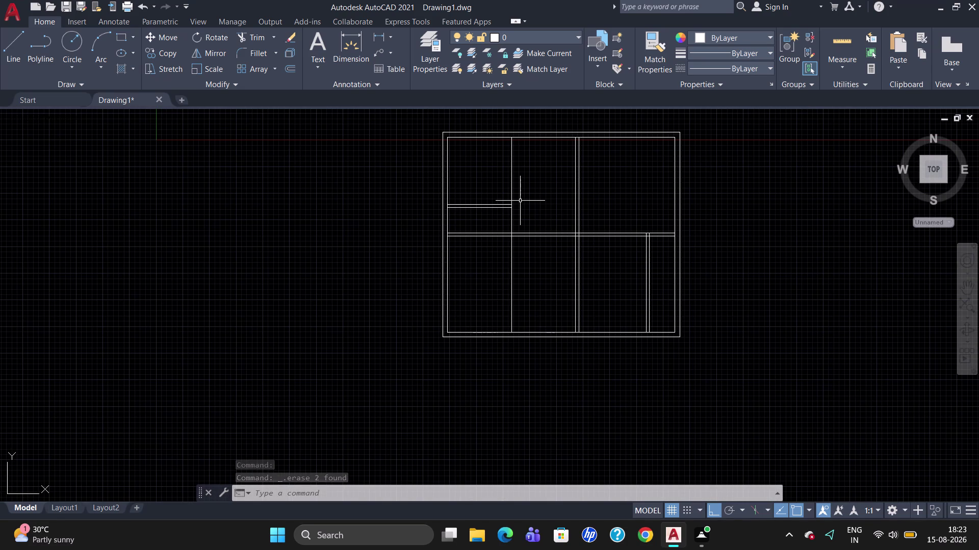
key(o)
key(Return)
Offset the upper-left vertical wall line 6" to the right.
text(6)
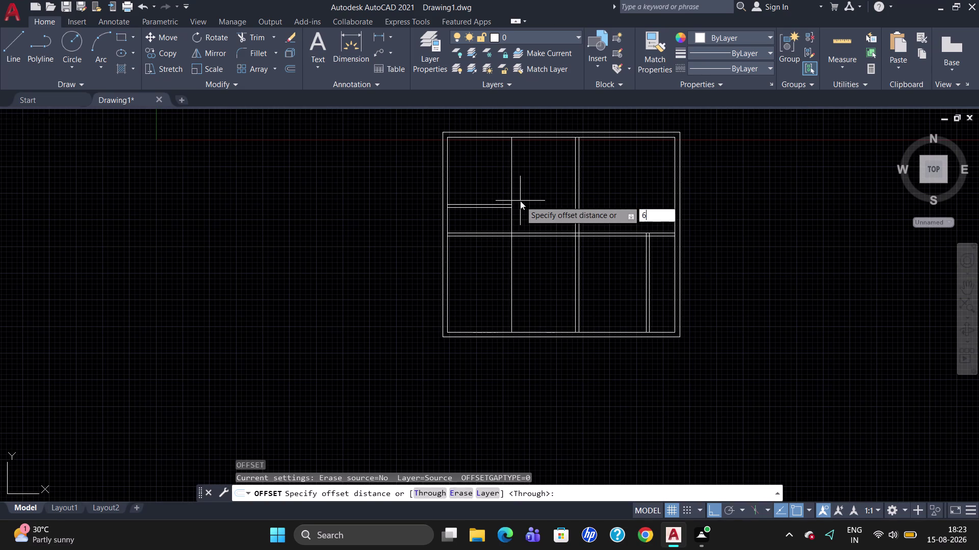
text(")
key(Return)
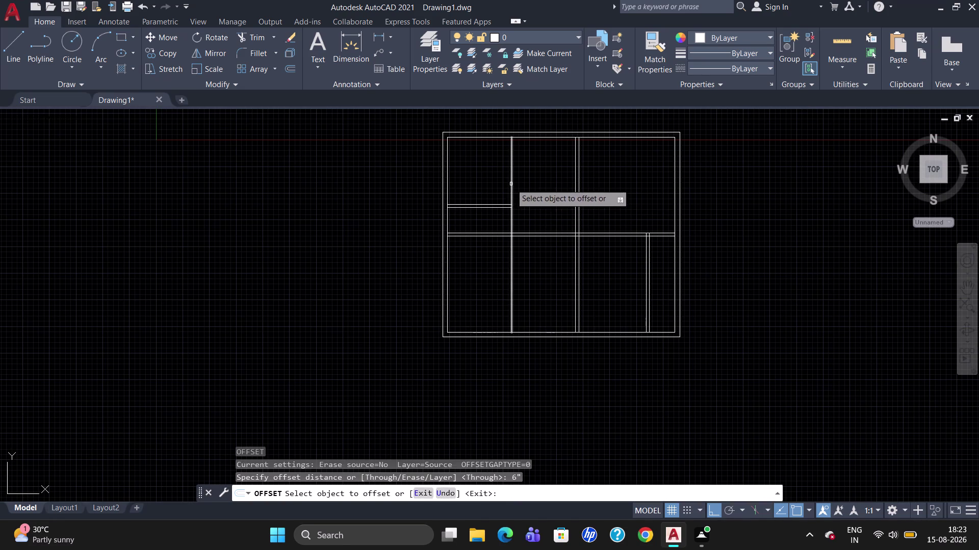
click(511, 184)
click(518, 185)
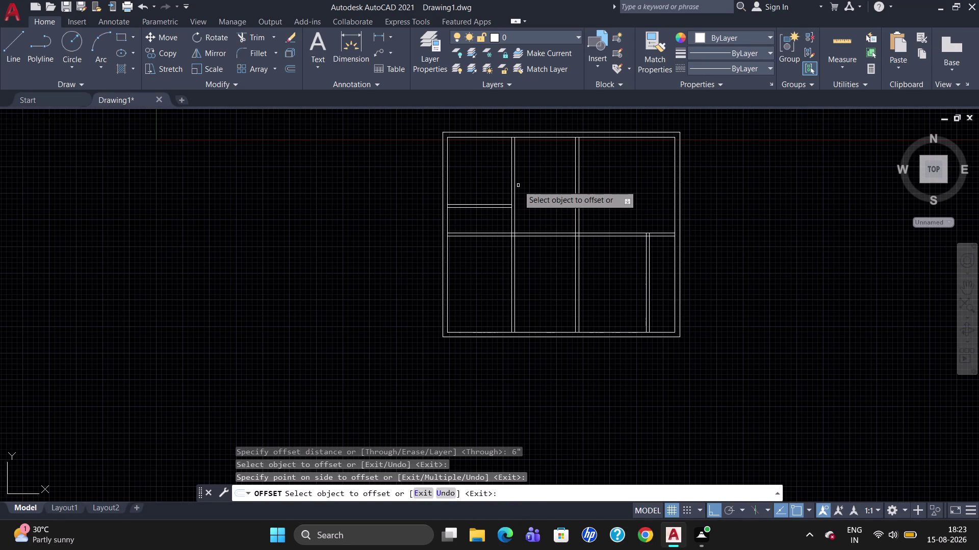
key(Escape)
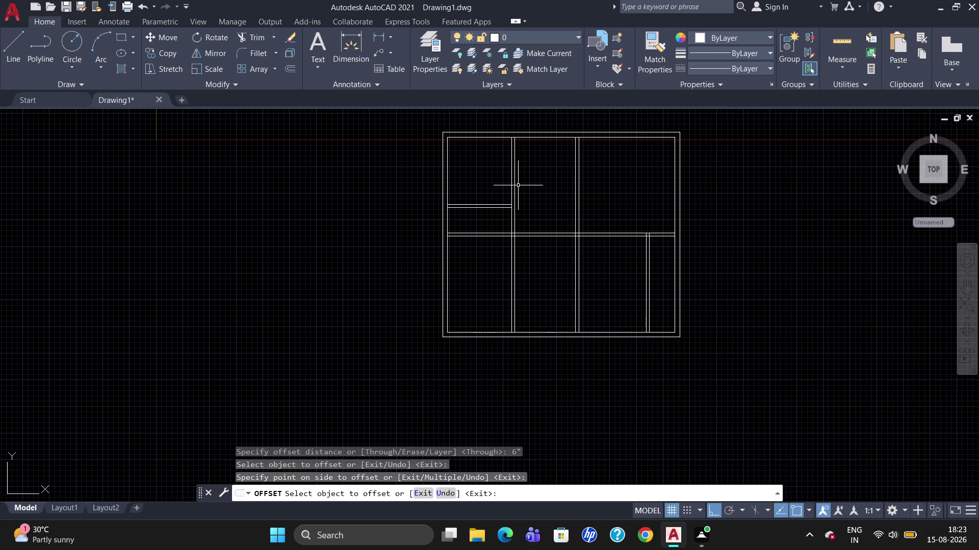
Trim the vertical wall lines out of the lower-left room.
text(t)
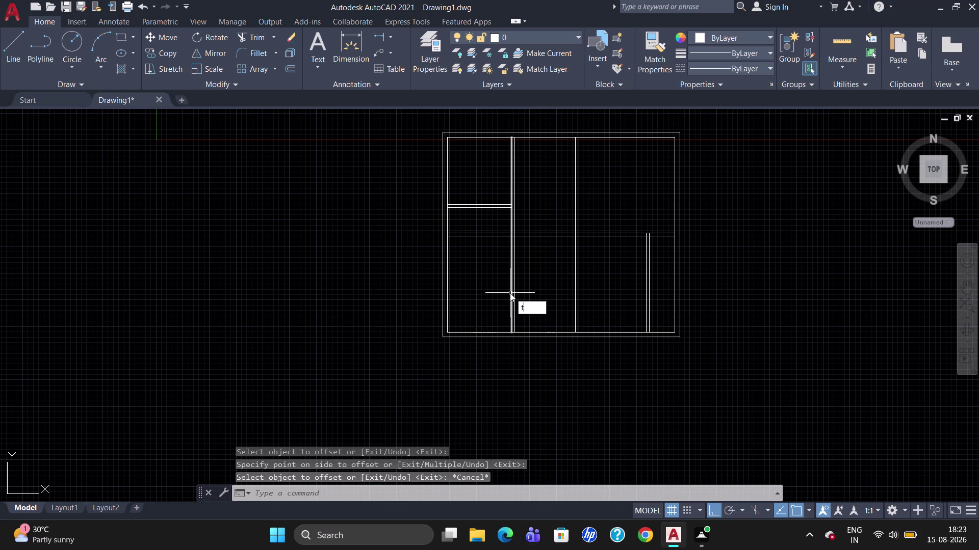
text(r)
key(Return)
key(Return)
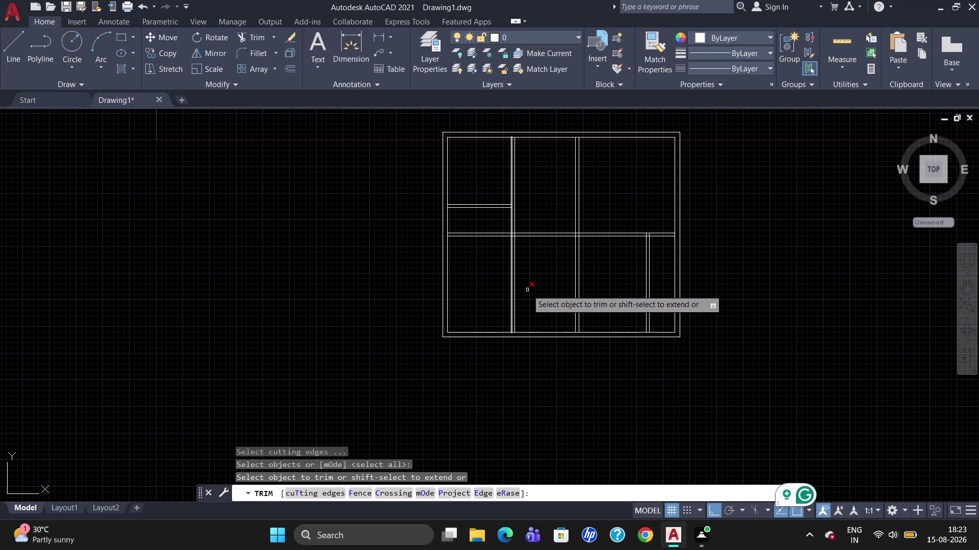
drag(527, 291, 505, 294)
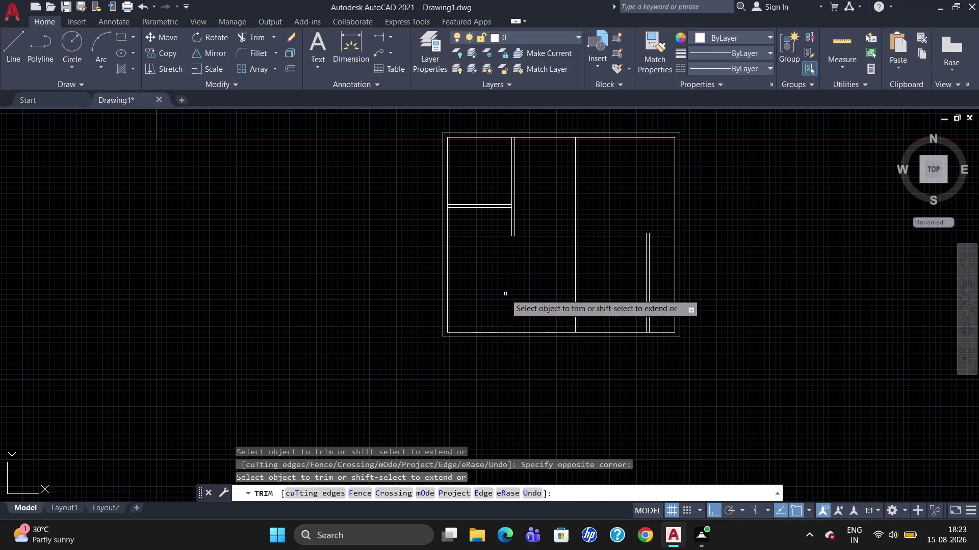
click(505, 294)
scroll(up, 3)
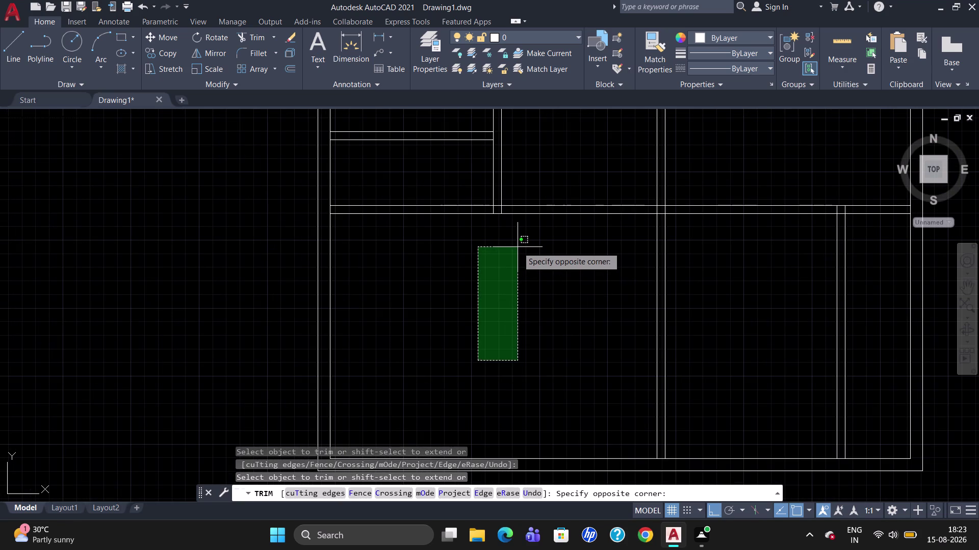
key(Escape)
Trim the leftover pieces where the double wall meets the horizontal wall.
text(t)
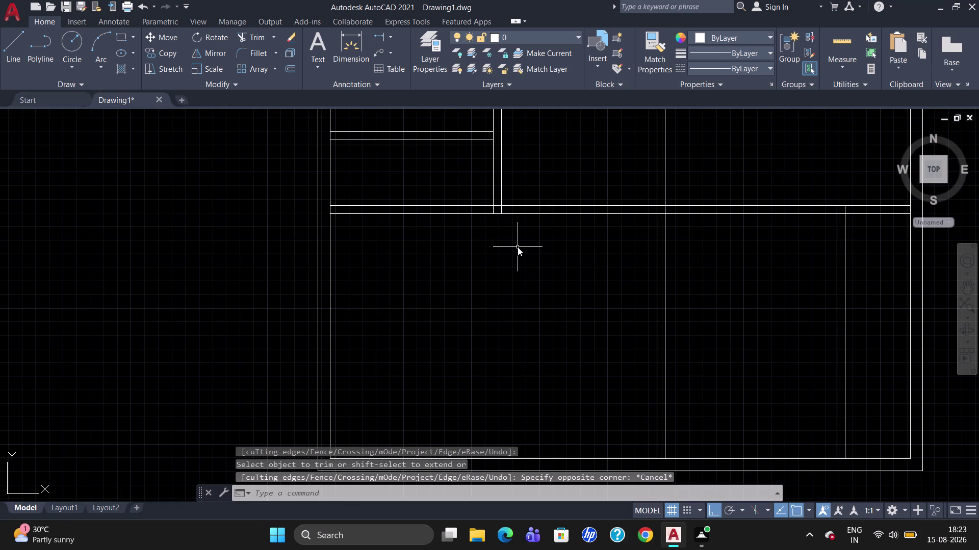
text(r)
key(Return)
key(Return)
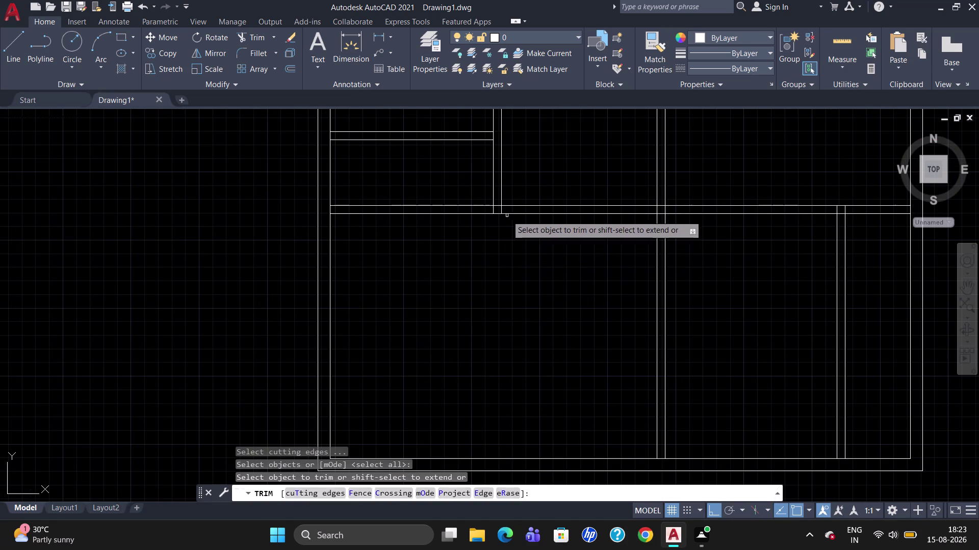
click(502, 209)
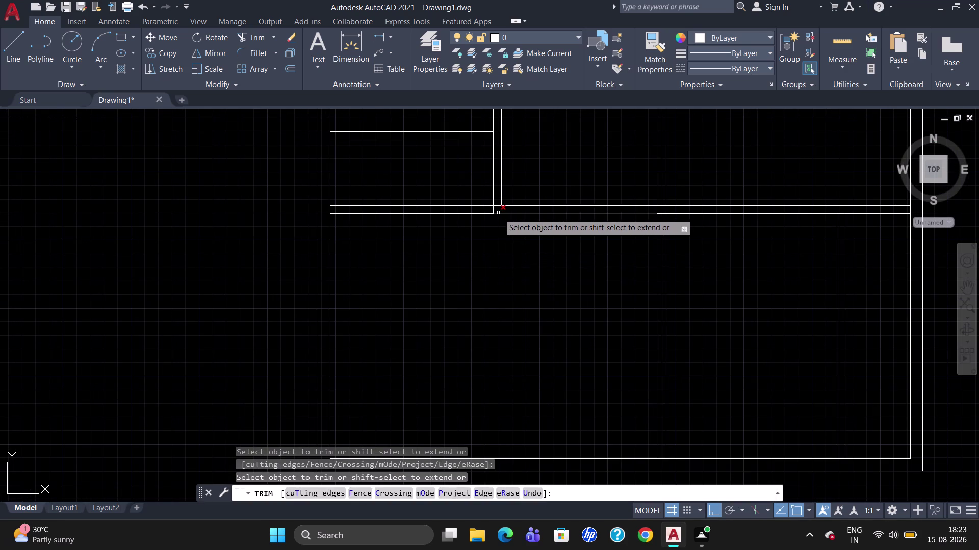
click(493, 210)
scroll(down, 3)
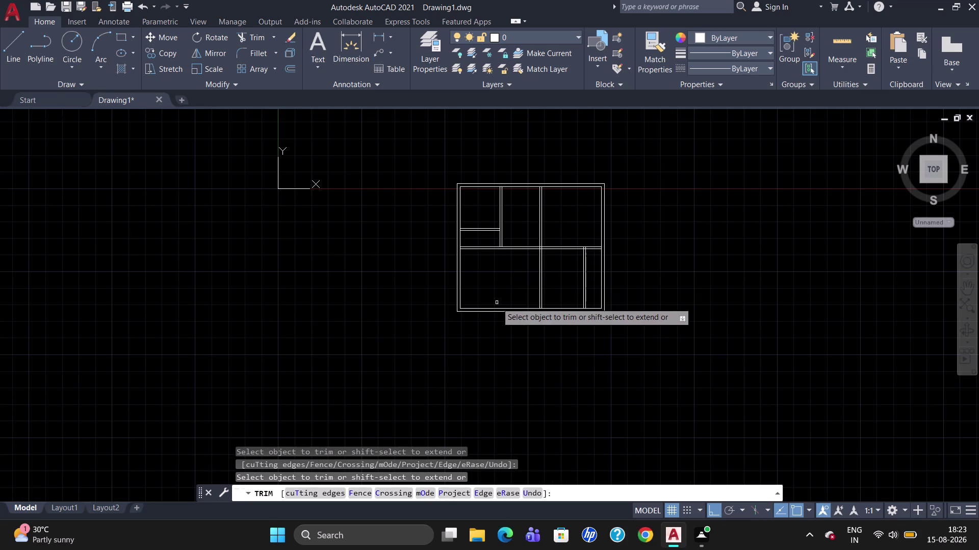
key(Escape)
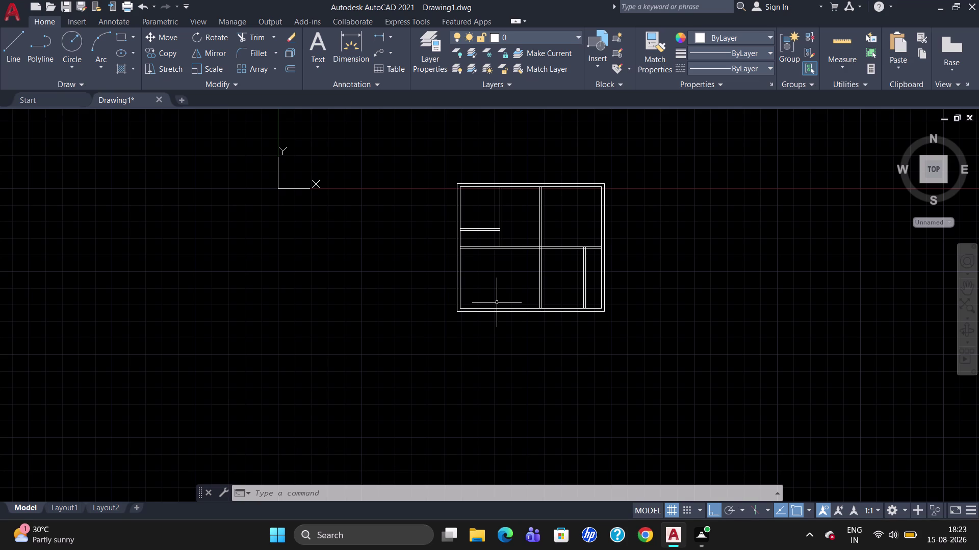
Split the narrow room's bottom wall line at a point with BREAKATPOINT.
scroll(up, 3)
scroll(down, 3)
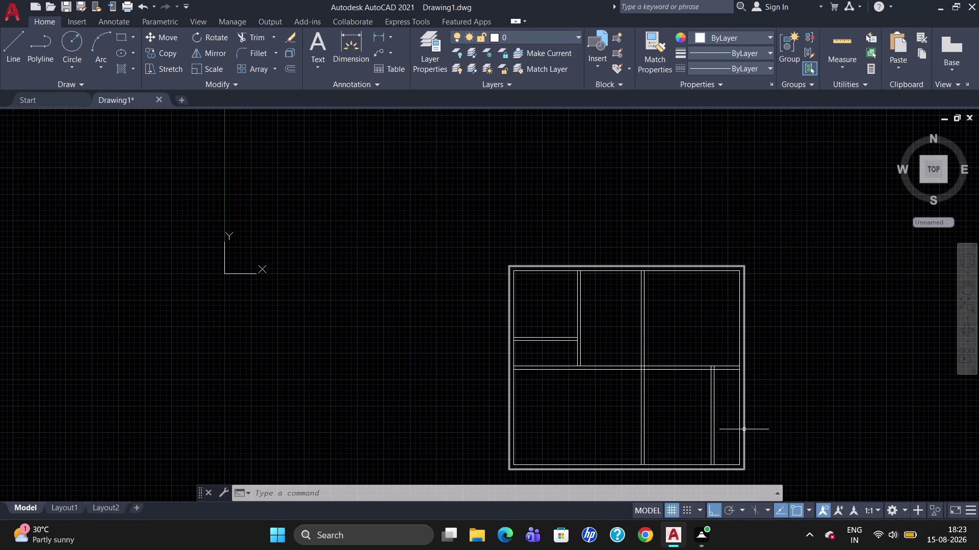
scroll(up, 3)
scroll(down, 3)
scroll(up, 3)
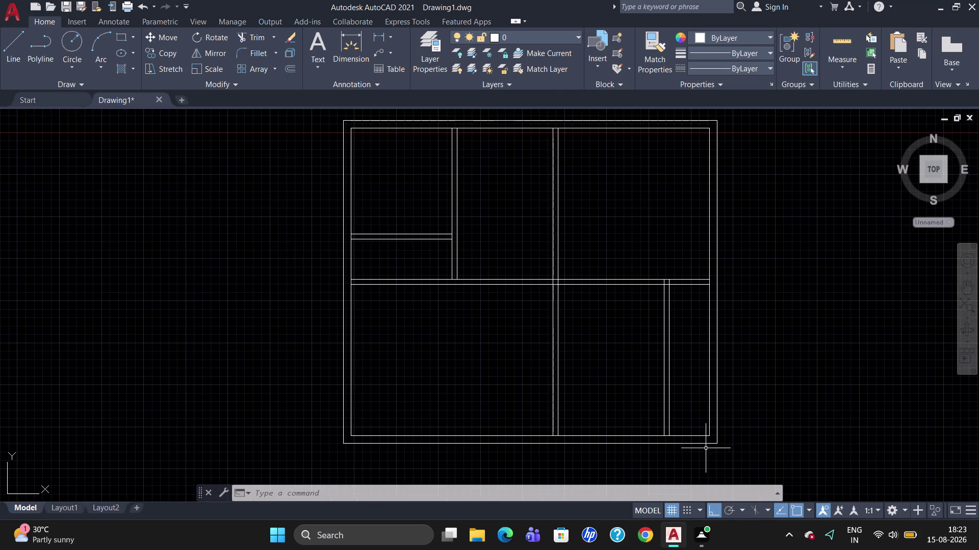
text(br)
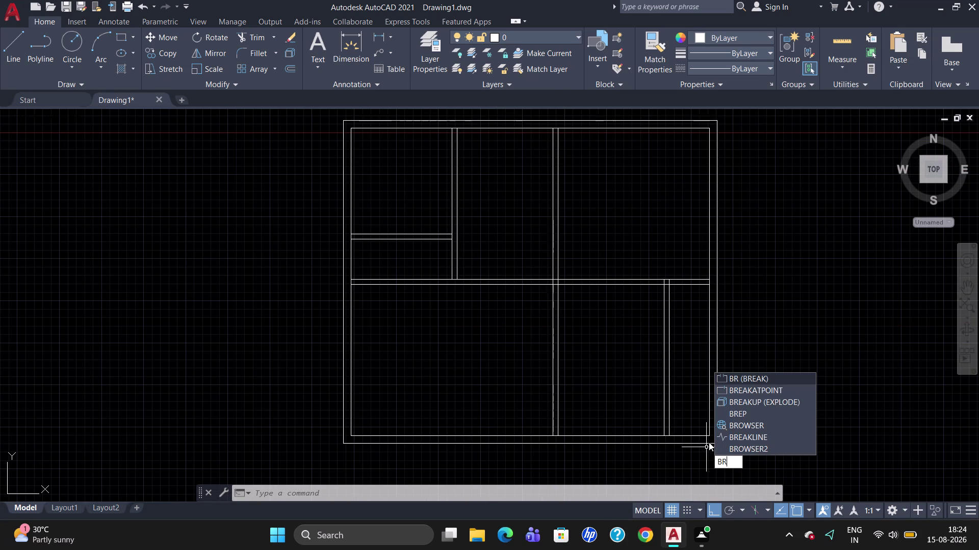
click(722, 391)
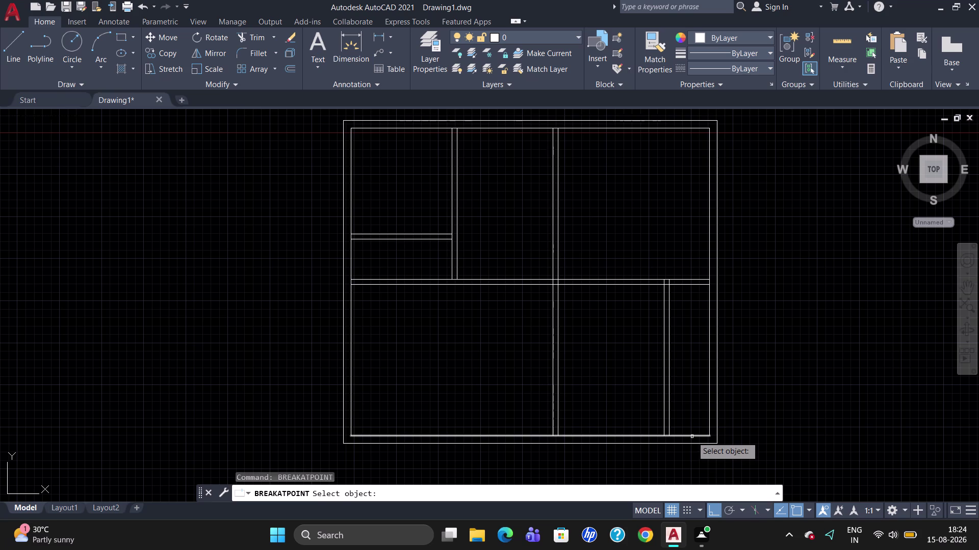
click(692, 436)
click(670, 439)
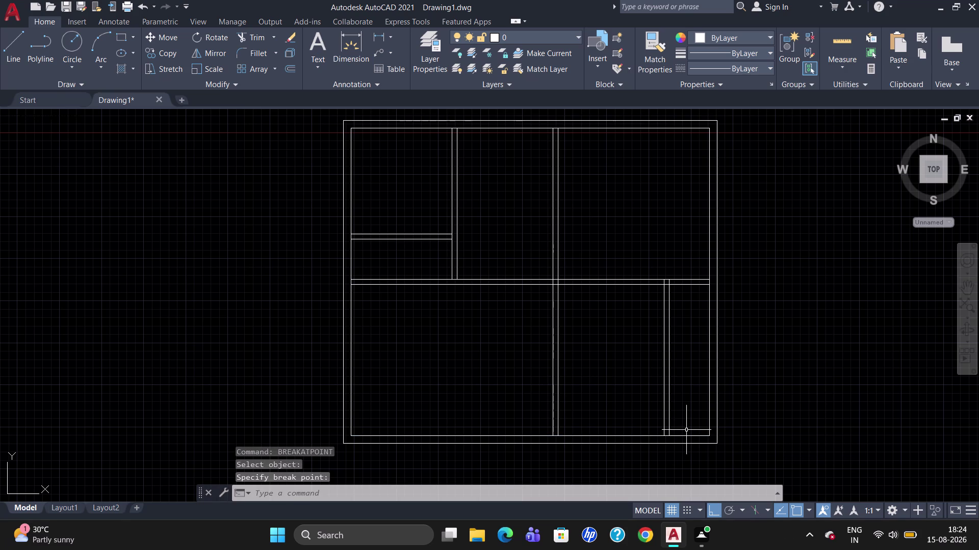
Offset the short bottom wall line 7'-3" upward into the narrow room.
key(o)
key(Return)
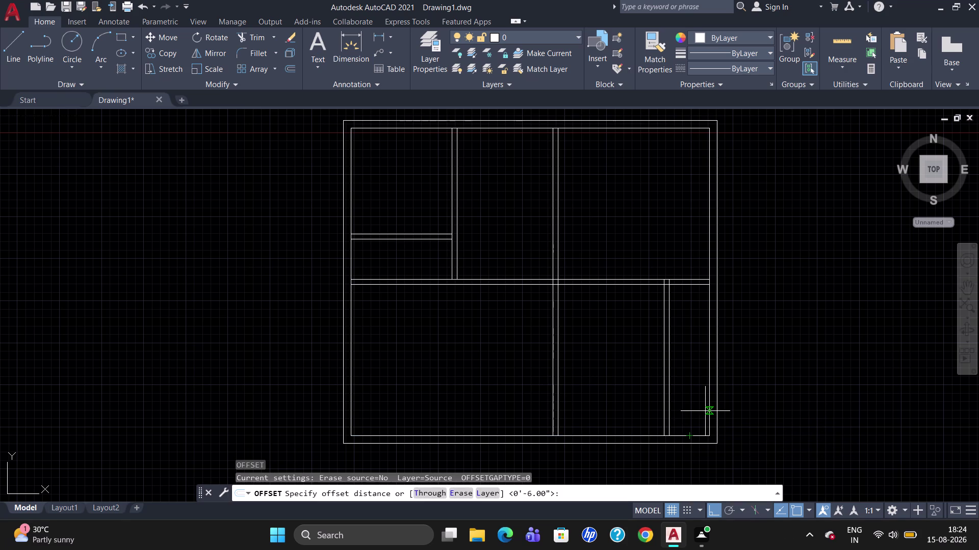
key(7)
key(apostrophe)
text(-)
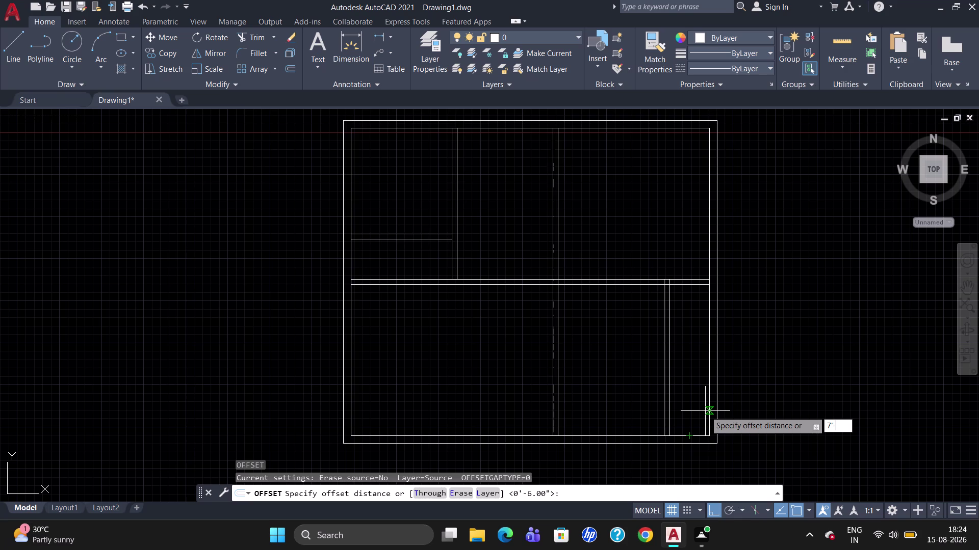
text(3)
key(shift+quotedbl)
key(Return)
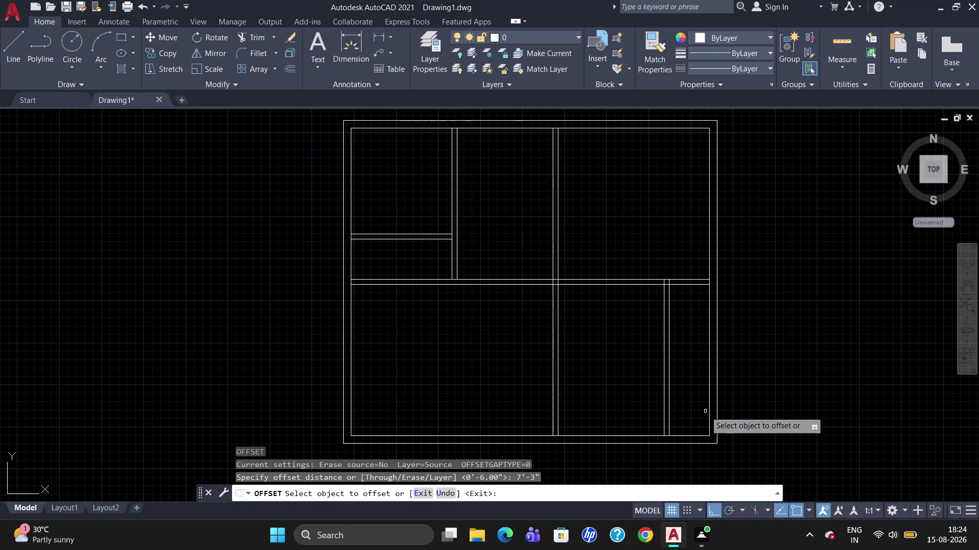
click(691, 436)
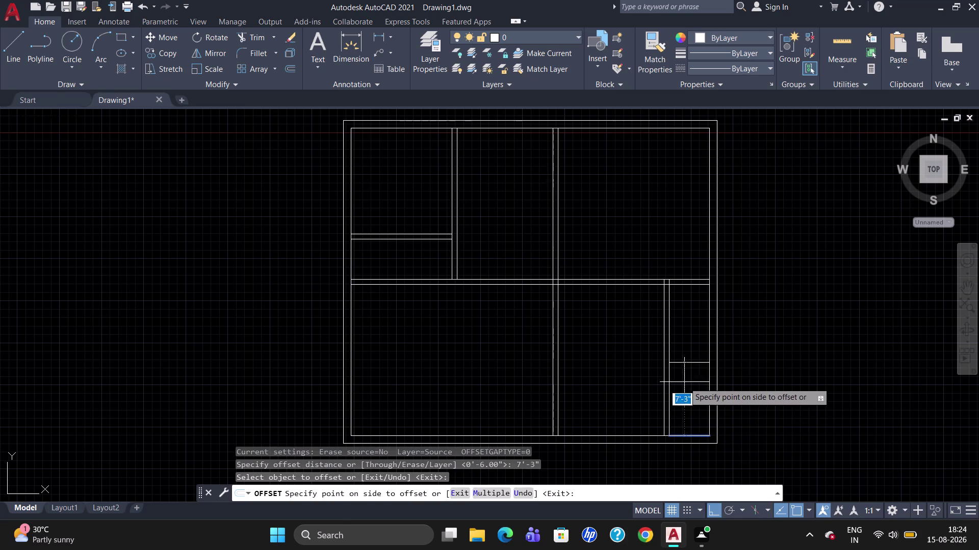
click(683, 381)
Offset that new line 6" to complete the double partition wall.
click(689, 362)
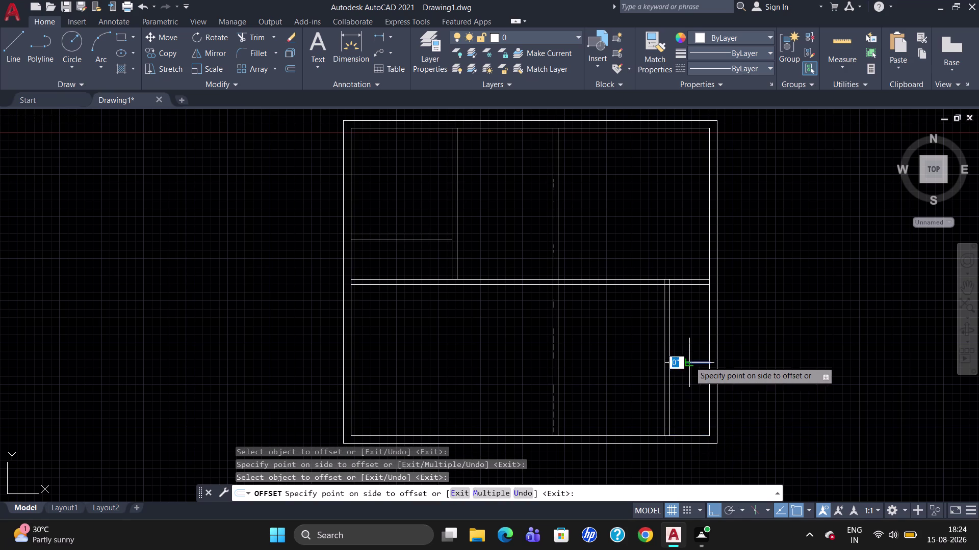
text(6")
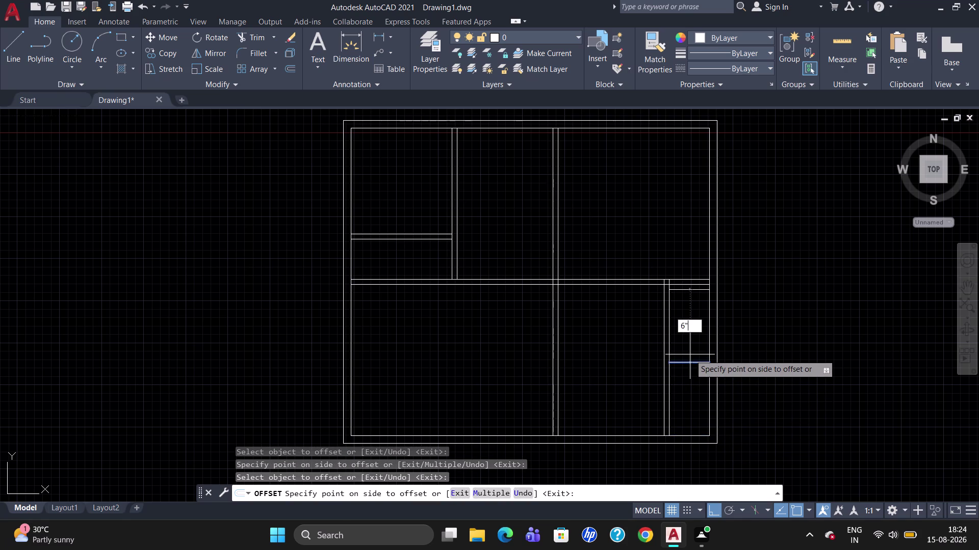
key(Return)
key(Escape)
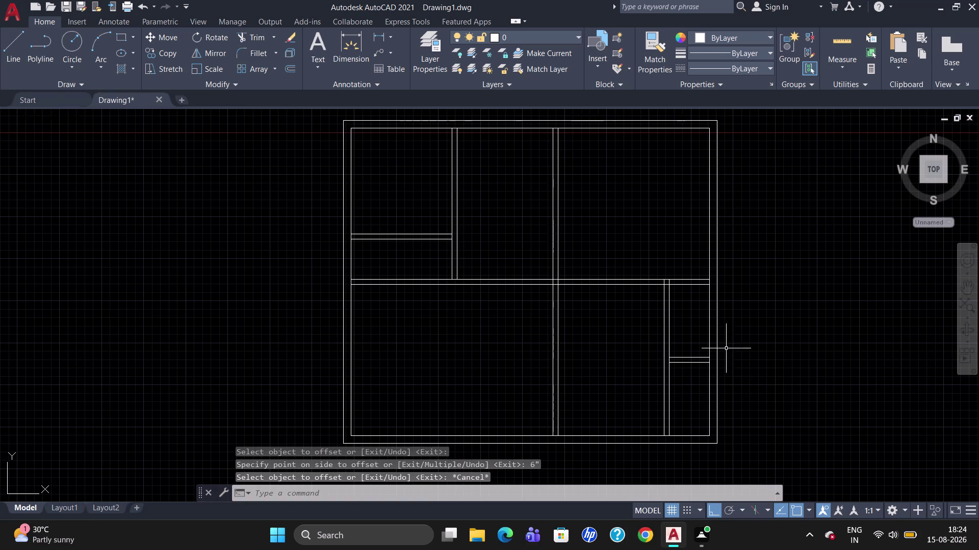
scroll(down, 3)
scroll(up, 3)
scroll(up, 3)
click(833, 58)
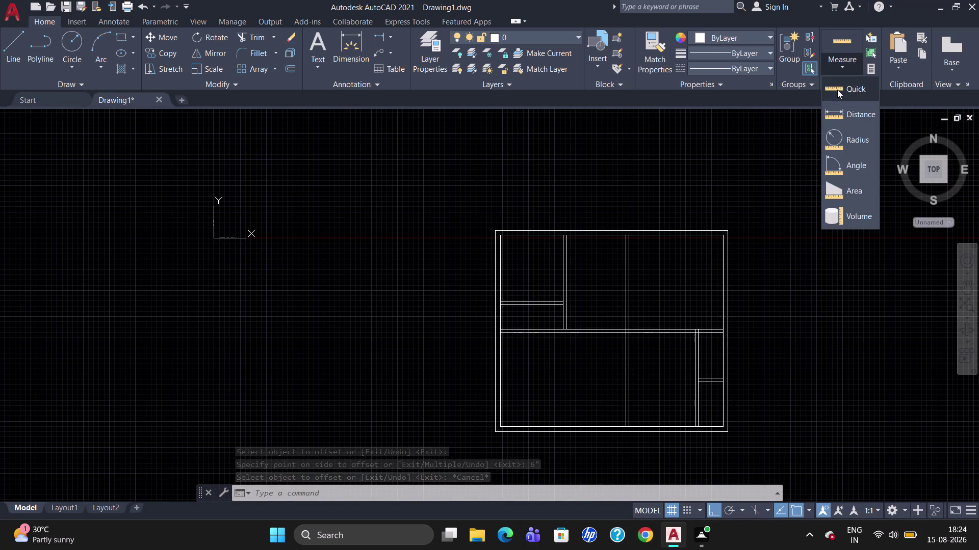
click(837, 90)
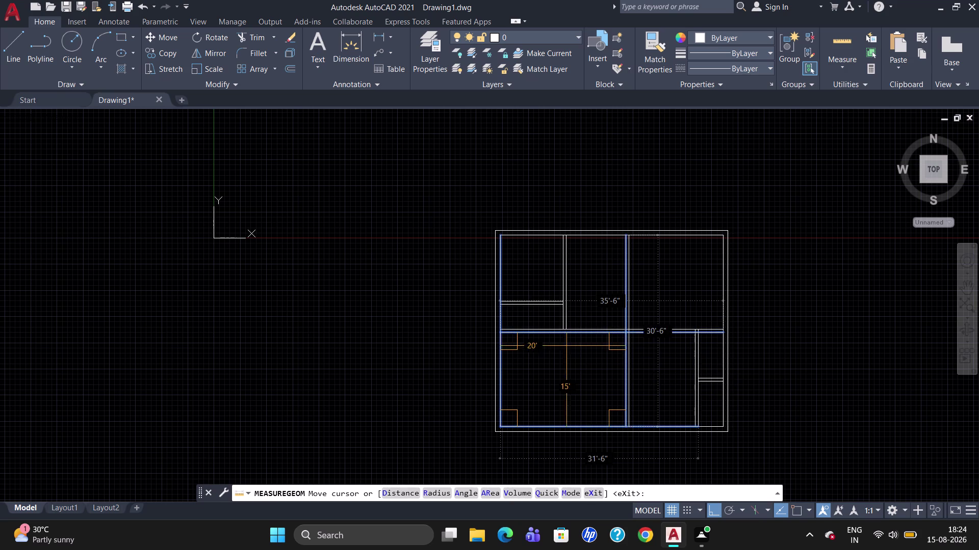
key(Escape)
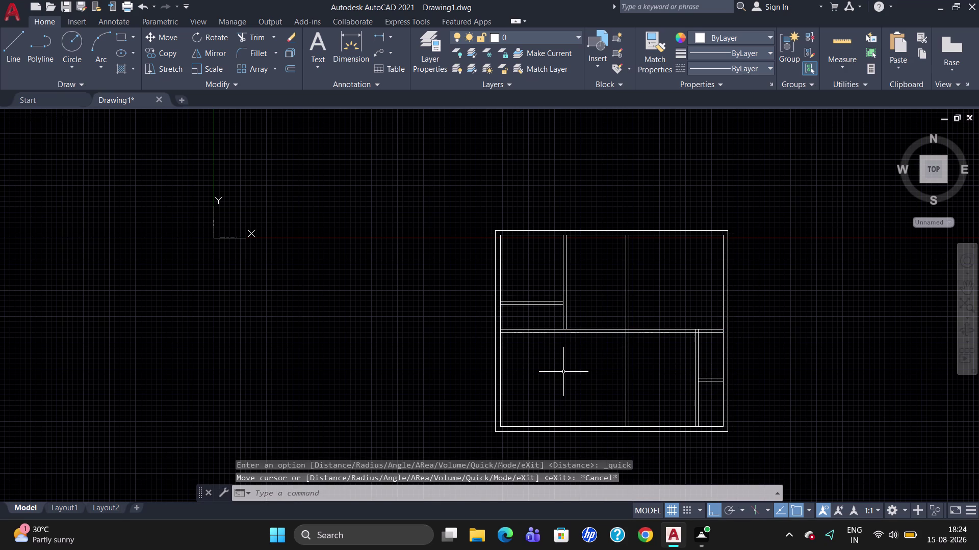
key(l)
key(Return)
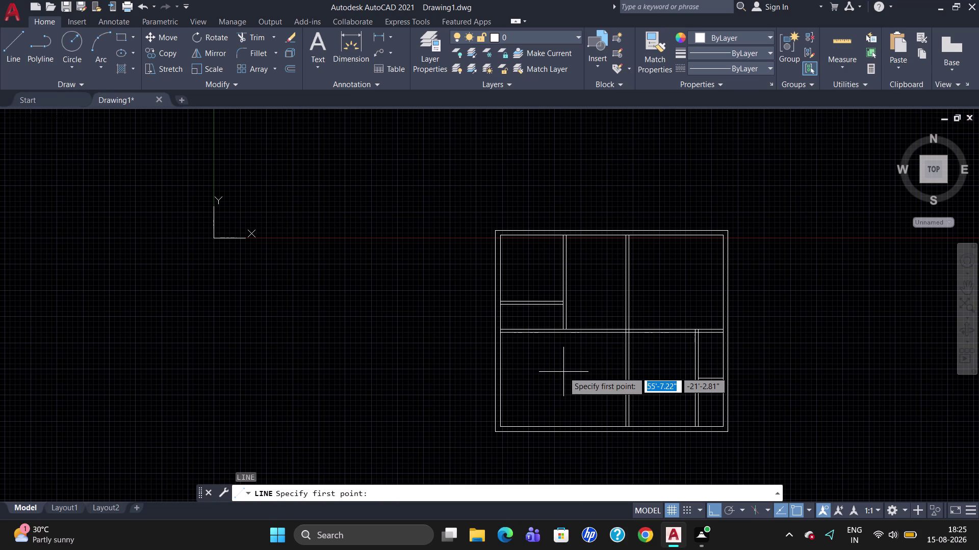
Draw a vertical cross line starting 5' from the inner wall corner, using tracking.
text(tk)
key(Return)
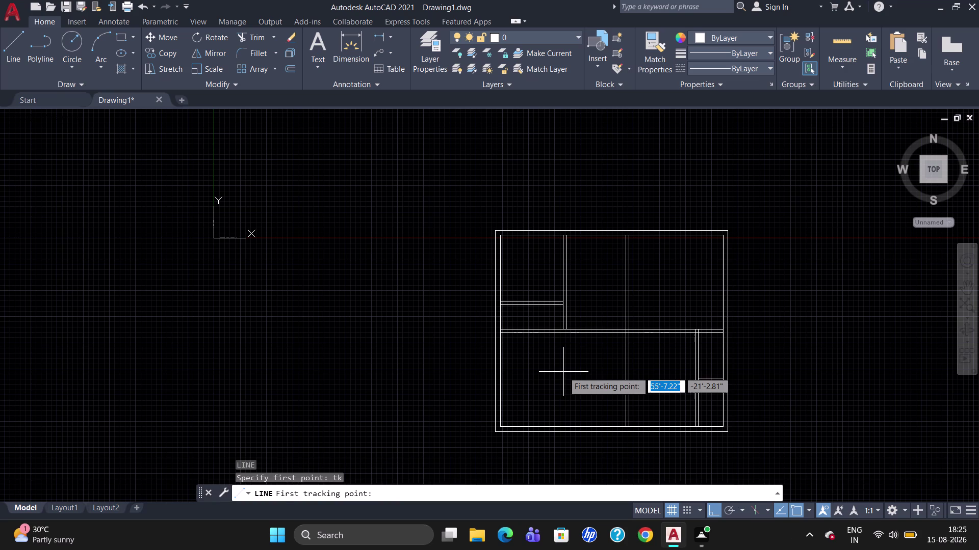
scroll(up, 3)
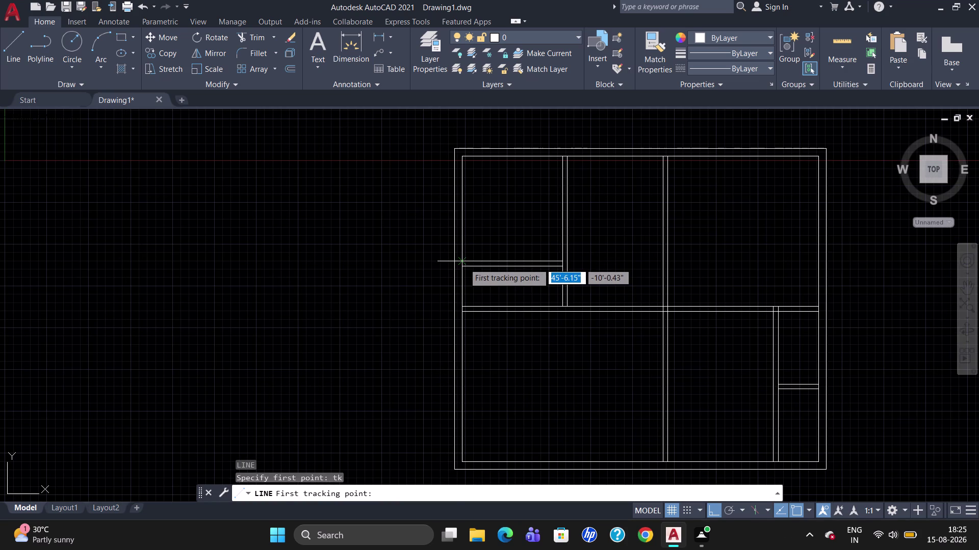
click(464, 262)
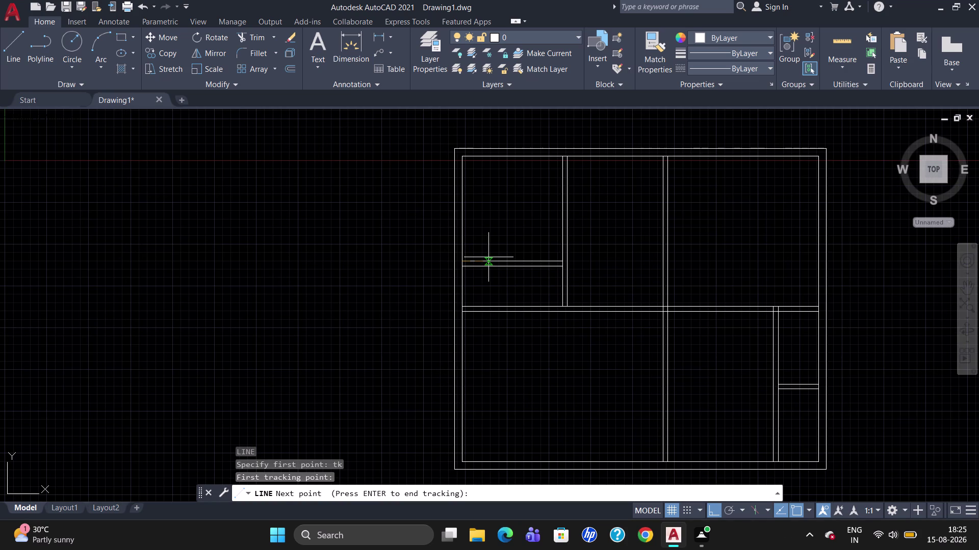
key(5)
key(apostrophe)
key(Return)
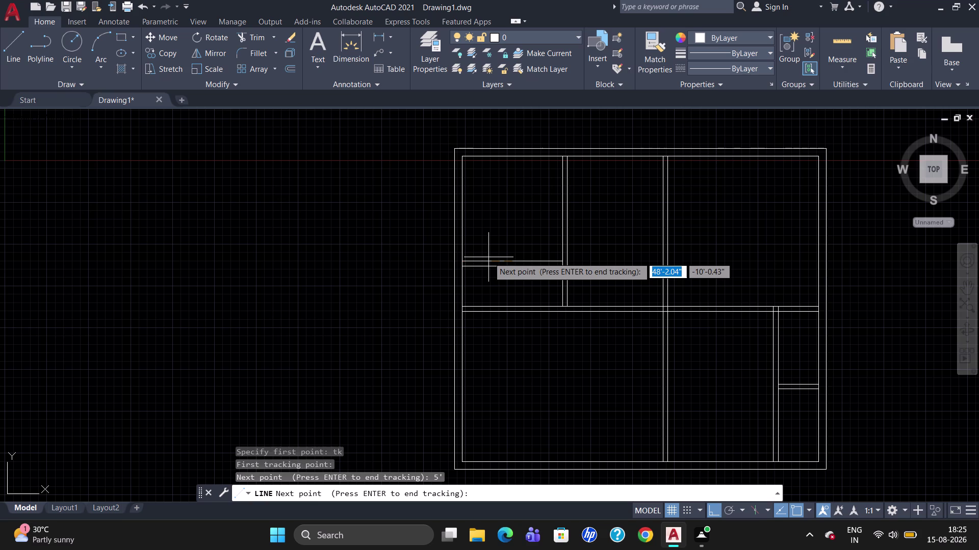
key(Return)
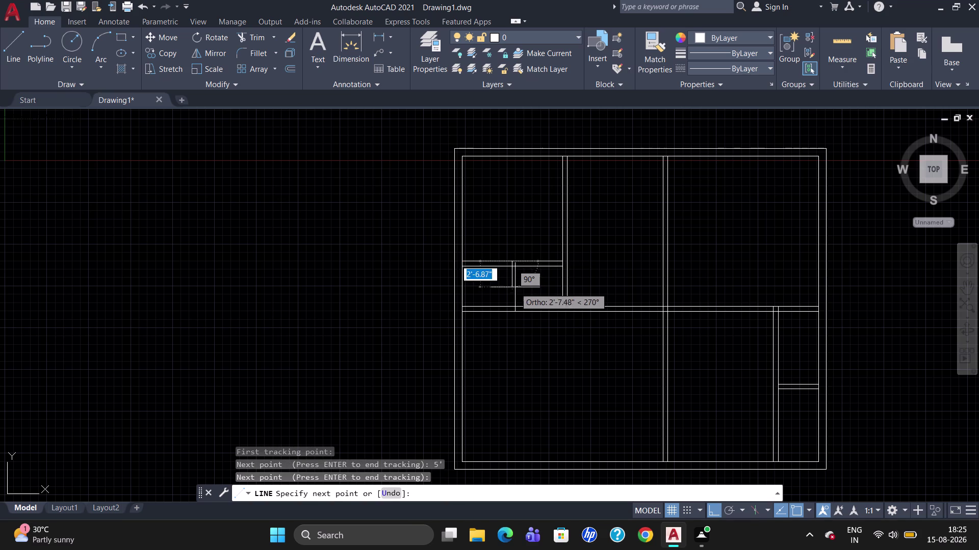
click(515, 287)
key(Escape)
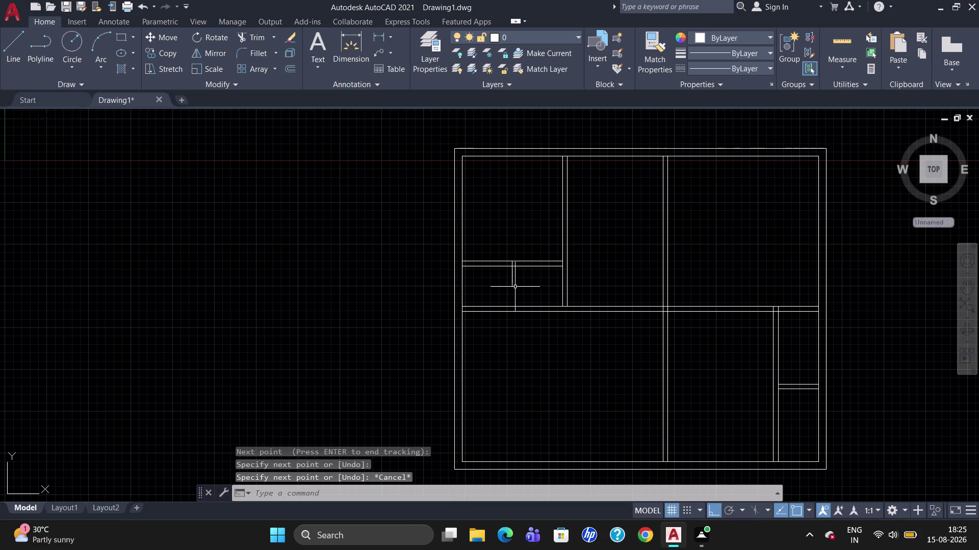
Trim the cross line's overhang, then undo an attempted cut of the wall lines.
text(tr)
key(Return)
key(Return)
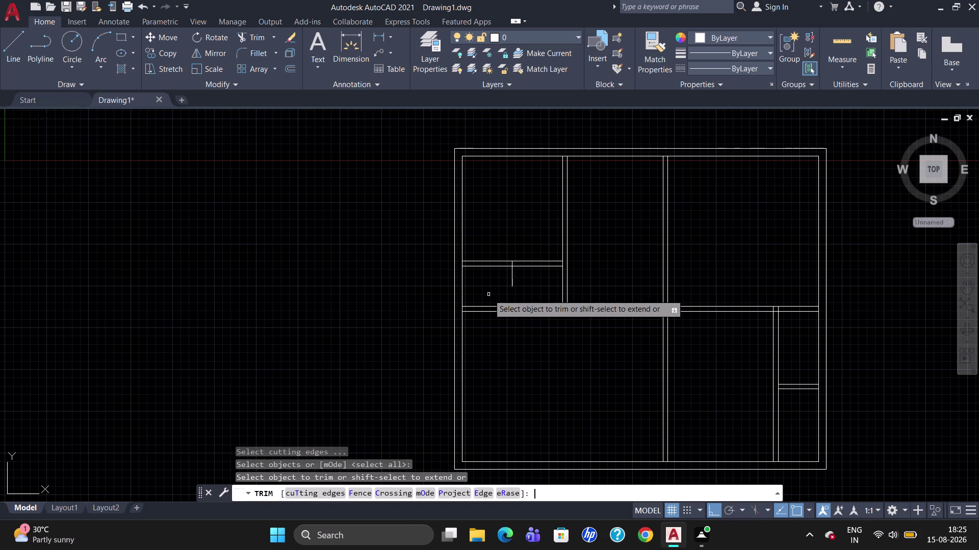
click(512, 276)
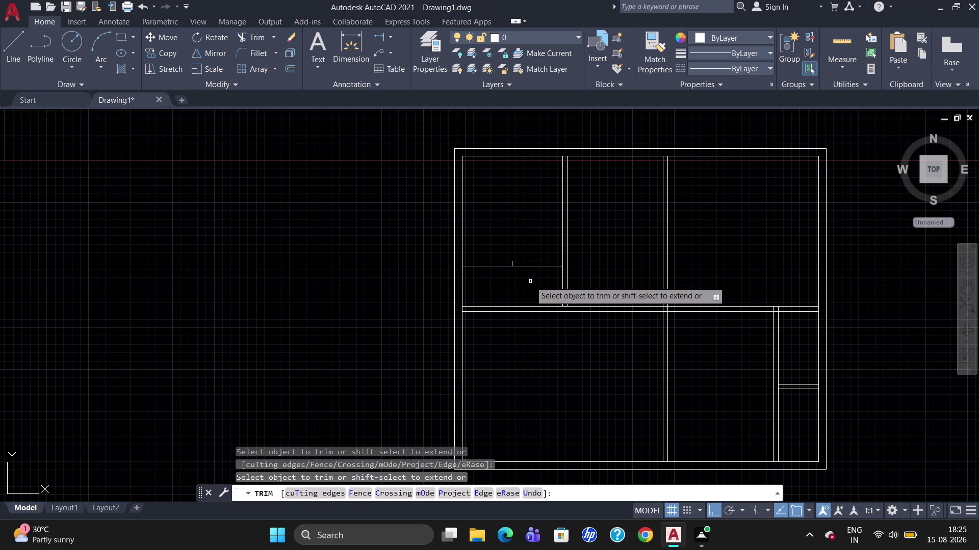
click(531, 264)
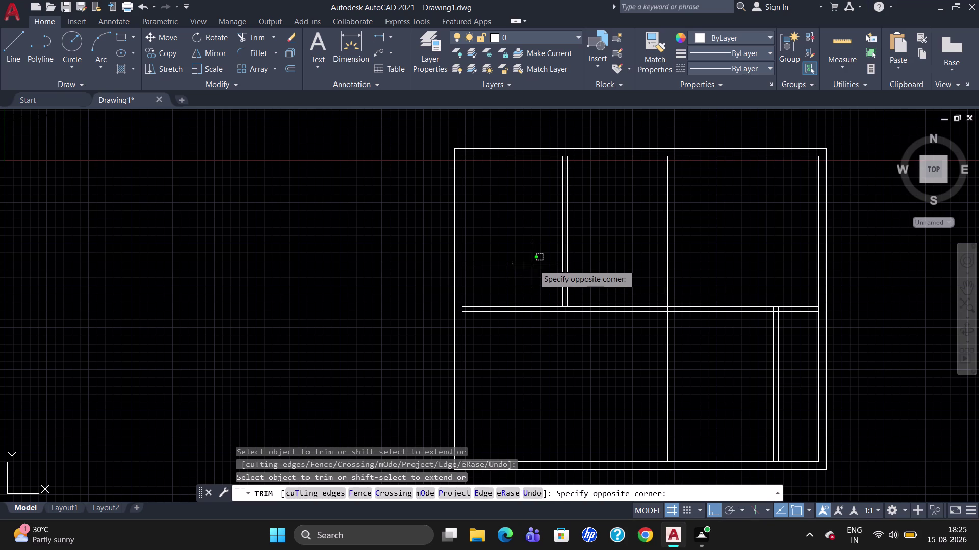
click(532, 260)
click(533, 266)
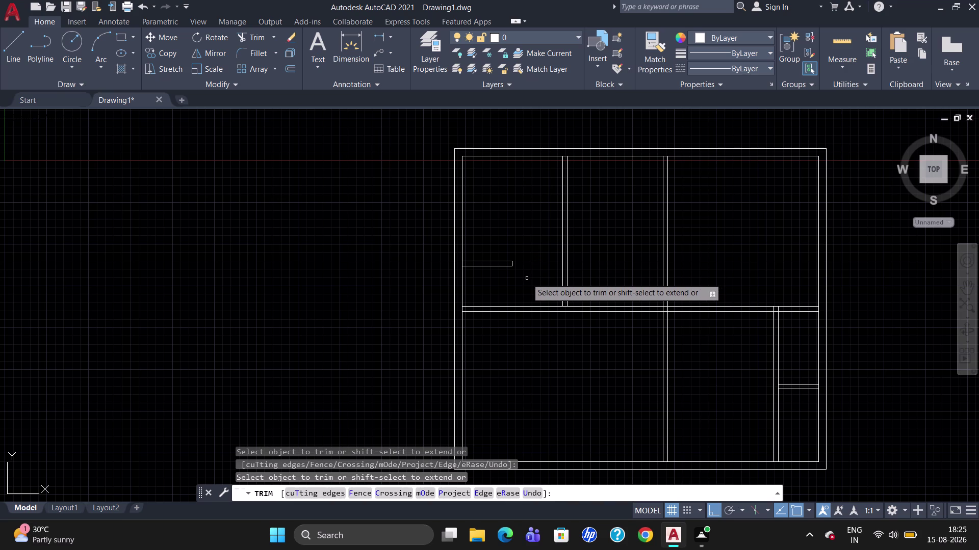
key(u)
key(Return)
key(u)
key(Return)
key(Escape)
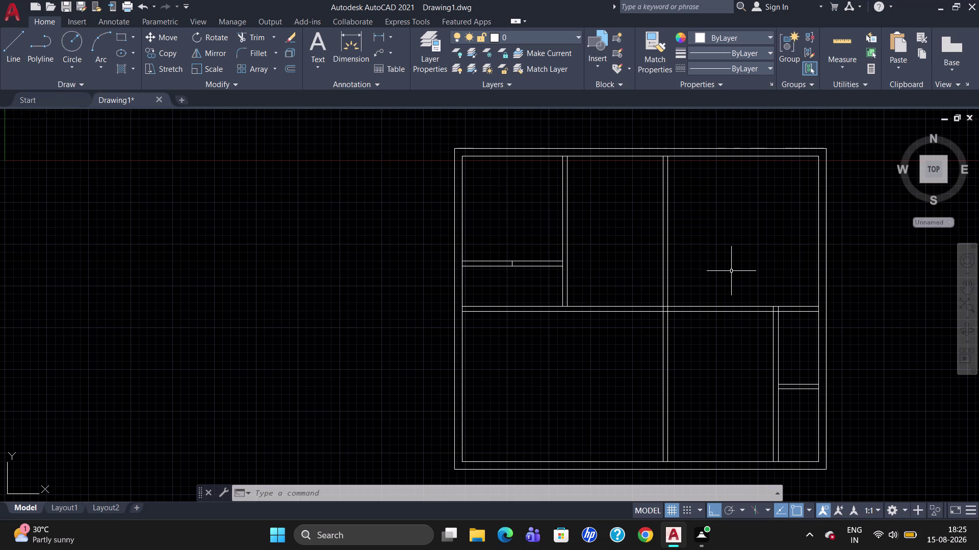
scroll(down, 3)
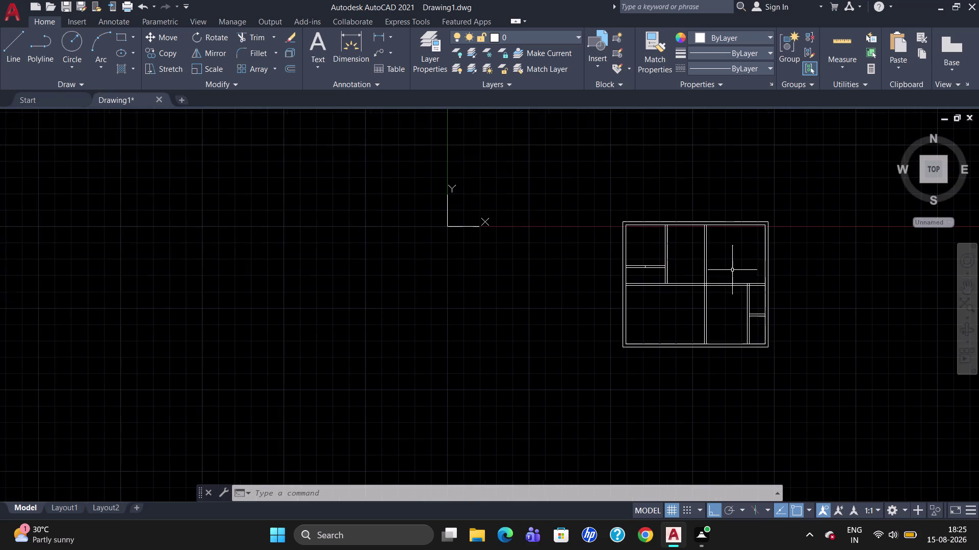
scroll(up, 3)
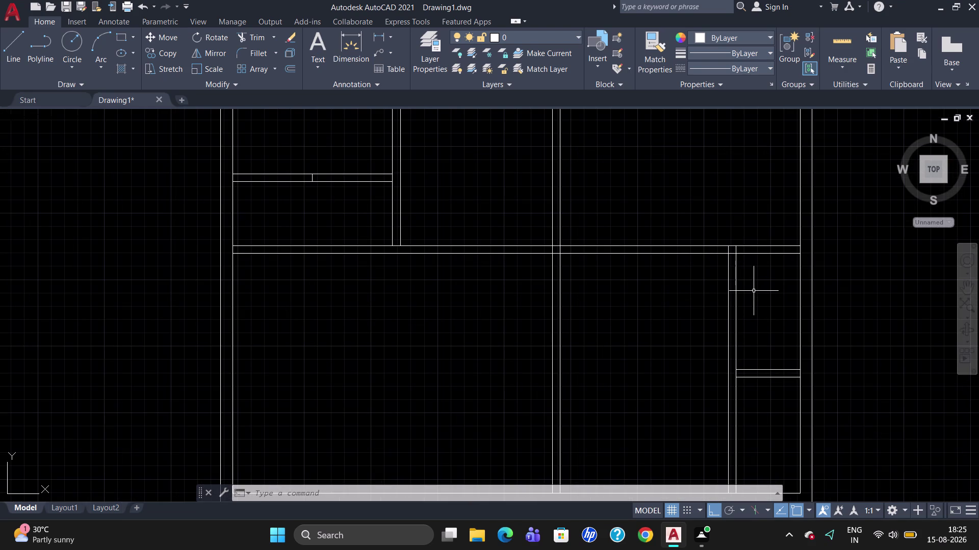
scroll(down, 3)
scroll(down, 3)
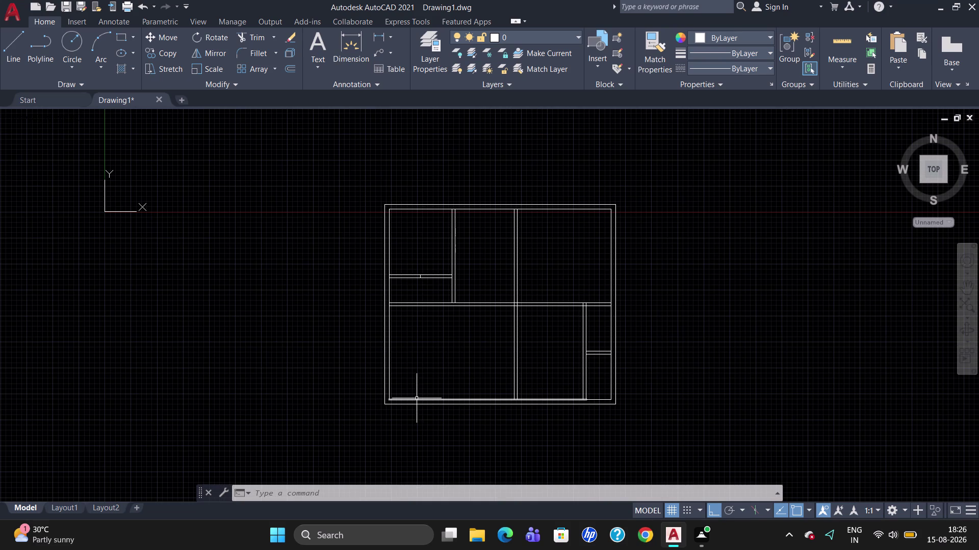
scroll(up, 3)
scroll(up, 3)
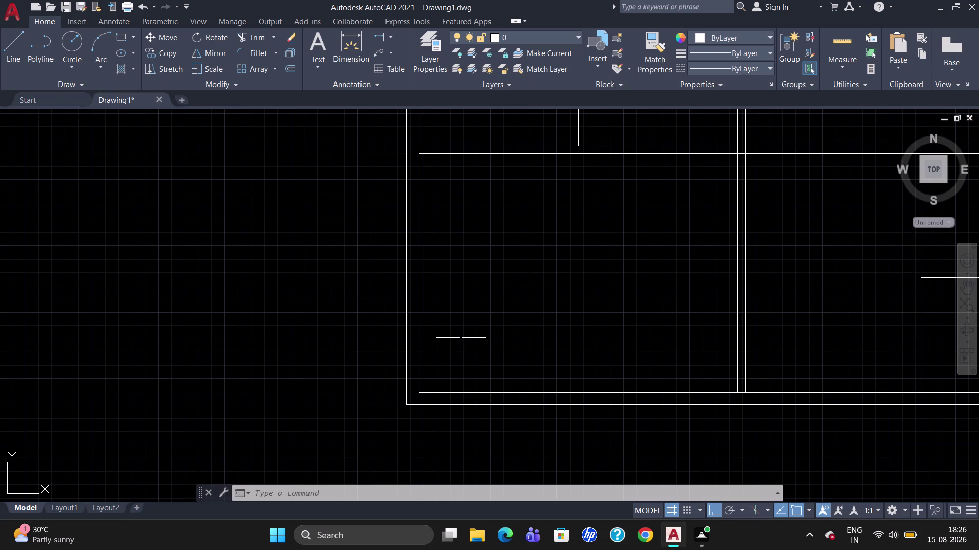
Draw a line across the outer left wall, tracked 9" up from the bottom-left inner corner.
key(l)
key(Return)
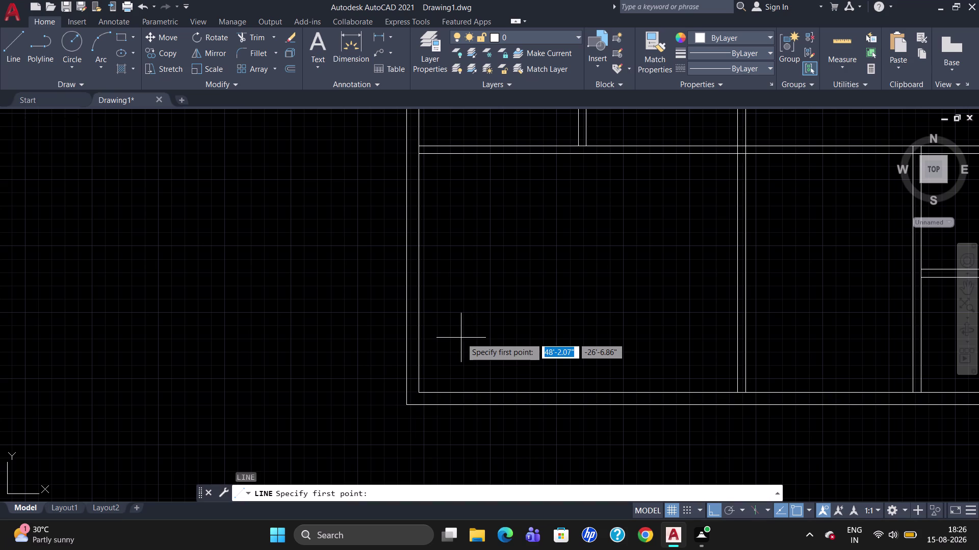
text(tk)
key(Return)
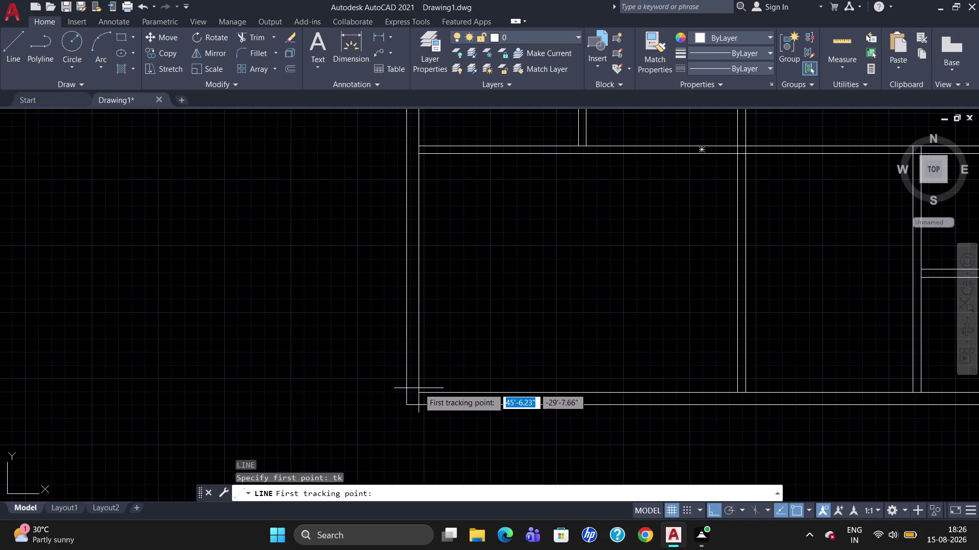
click(418, 393)
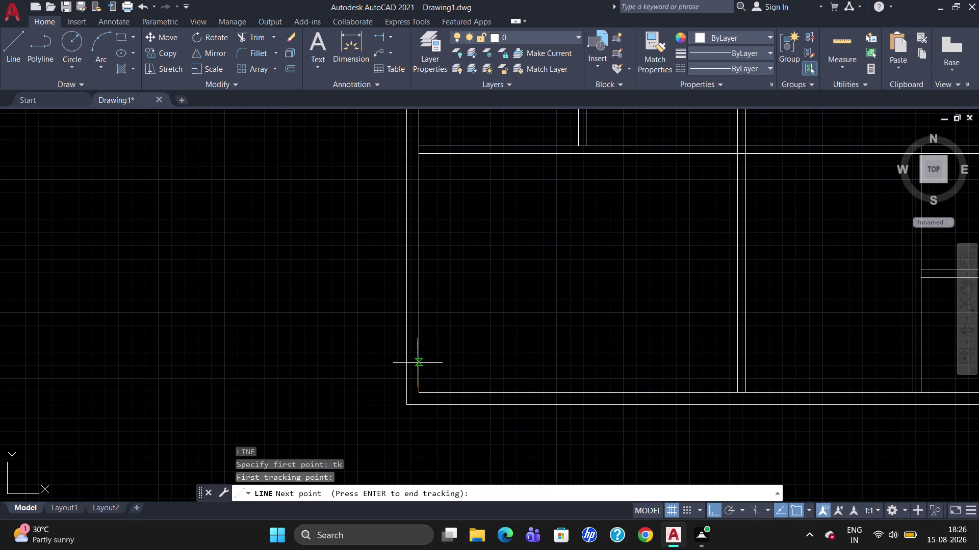
key(9)
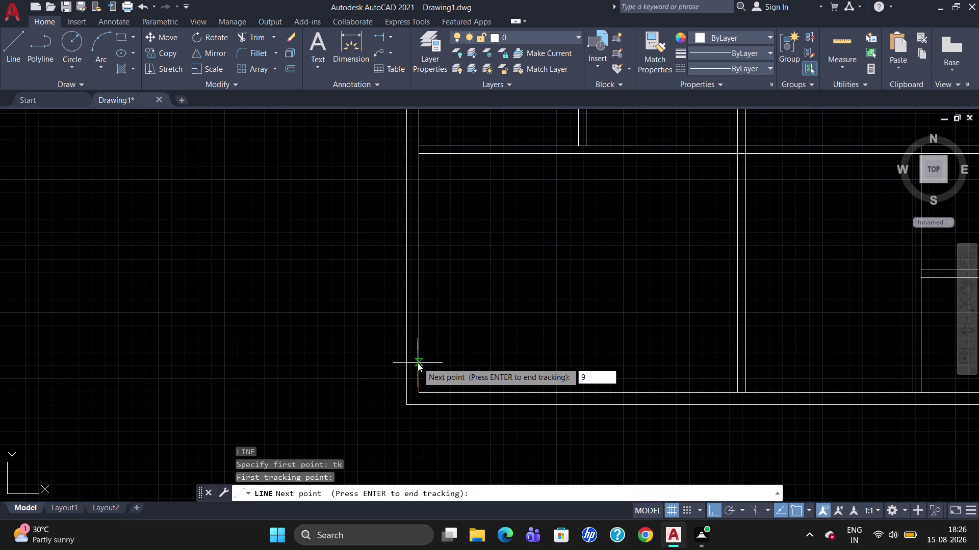
key(shift+quotedbl)
key(Return)
key(Return)
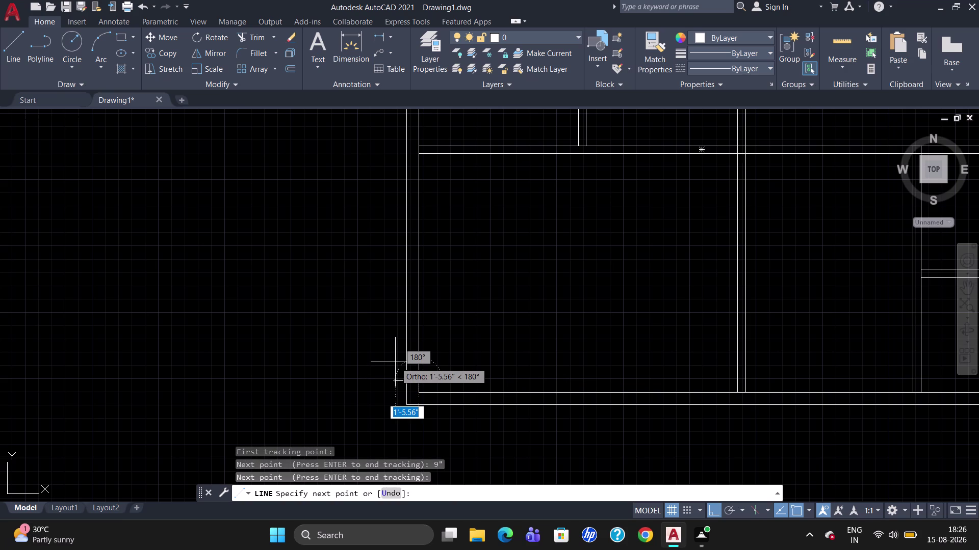
click(395, 363)
key(Escape)
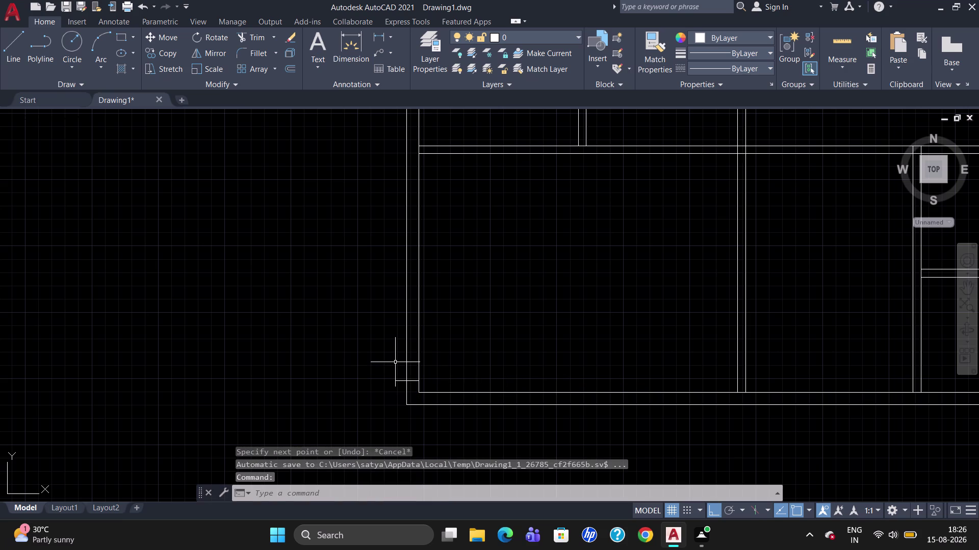
text(tr)
key(Return)
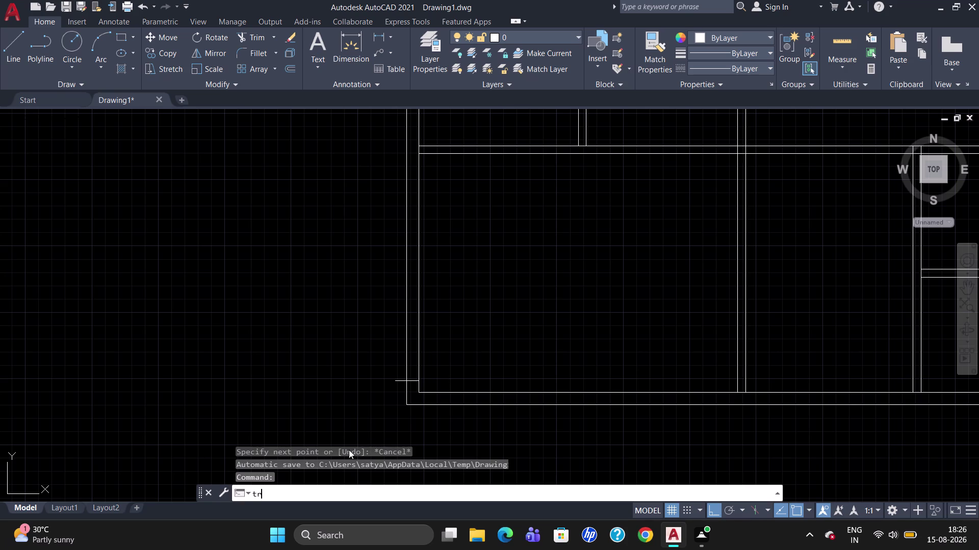